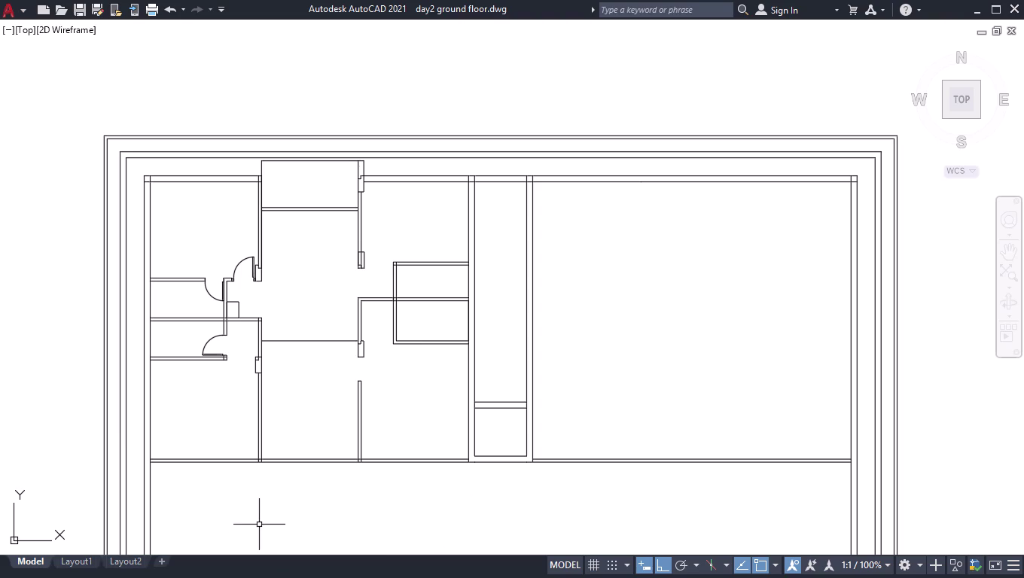
Zoom in on the top-left outer wall corner of the floor plan.
scroll(up, 3)
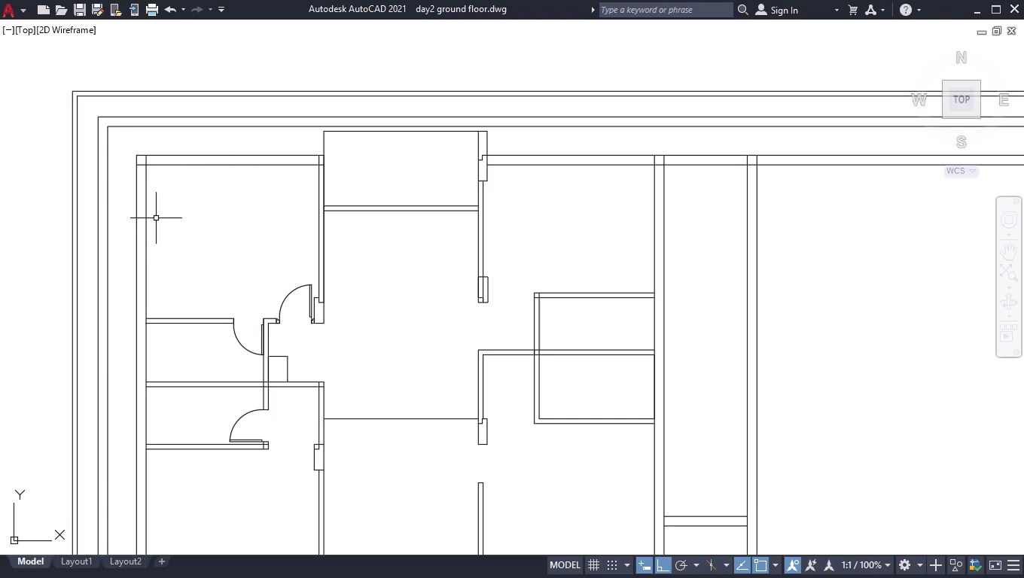
scroll(up, 3)
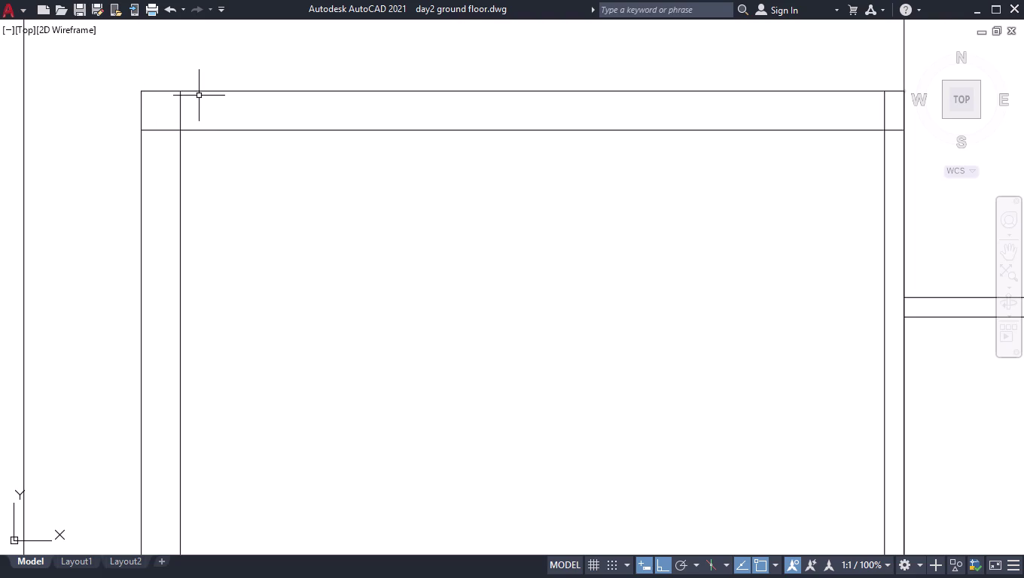
Start a line at the top wall corner with a 7.5" segment along the wall.
key(l)
key(Return)
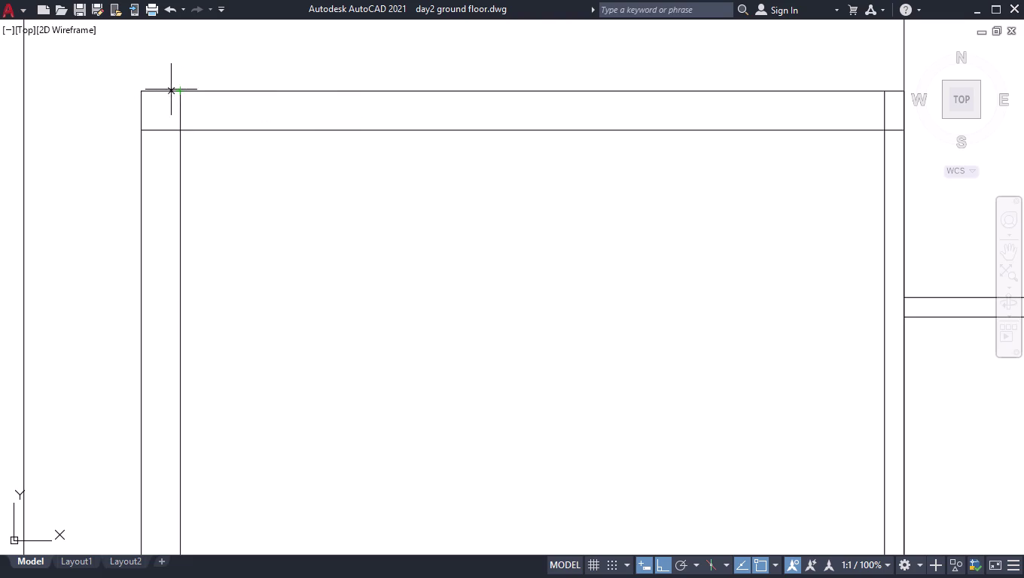
click(182, 93)
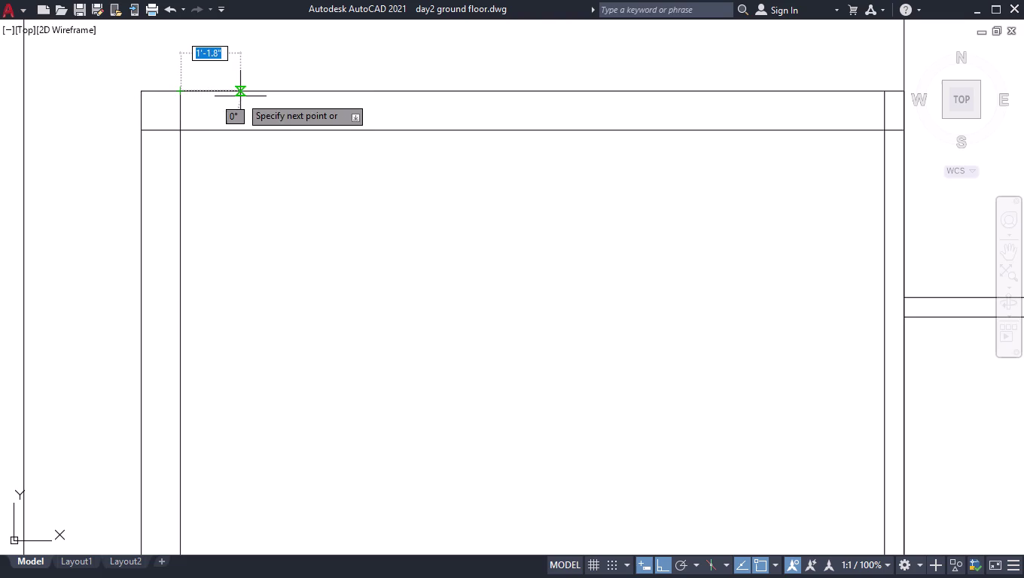
text(7.5)
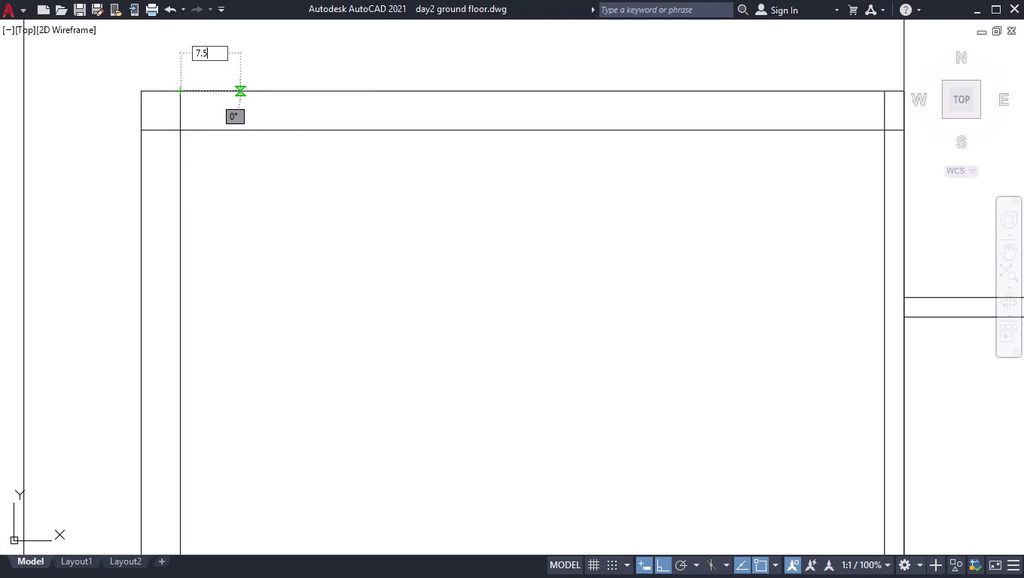
text(")
key(Return)
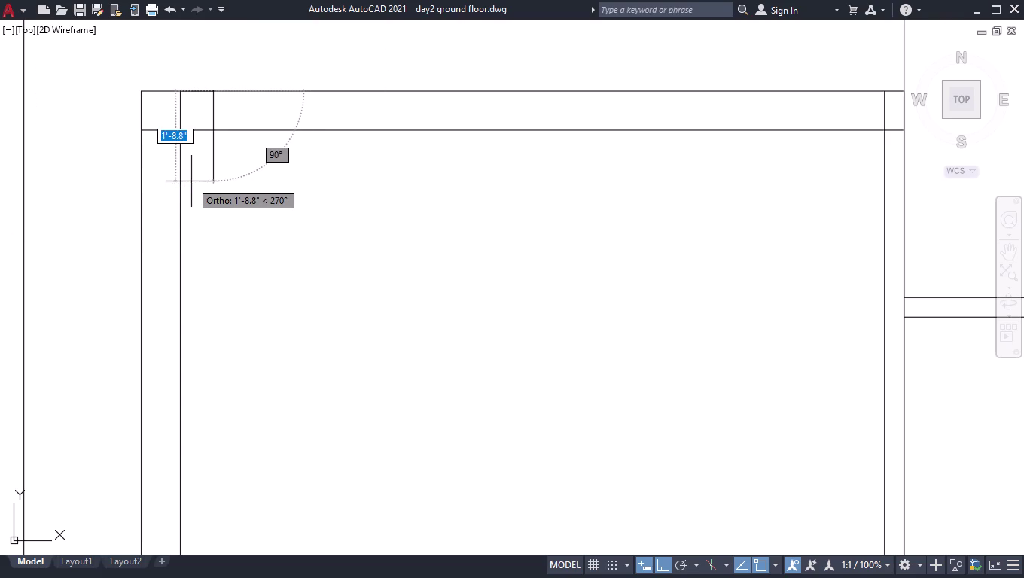
Draw the 2' column sides down, left and up, closing at the top wall.
key(2)
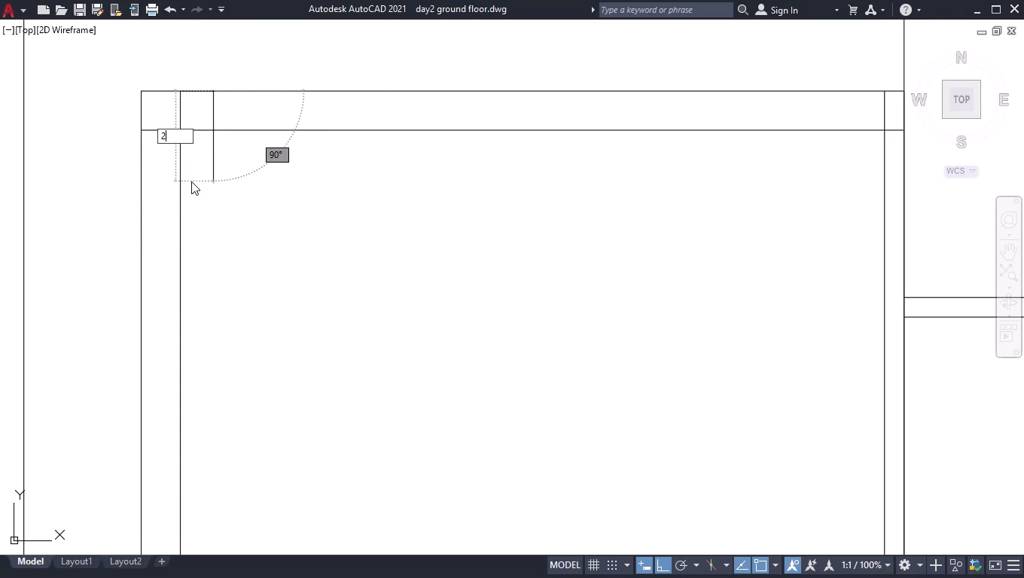
key(apostrophe)
key(Return)
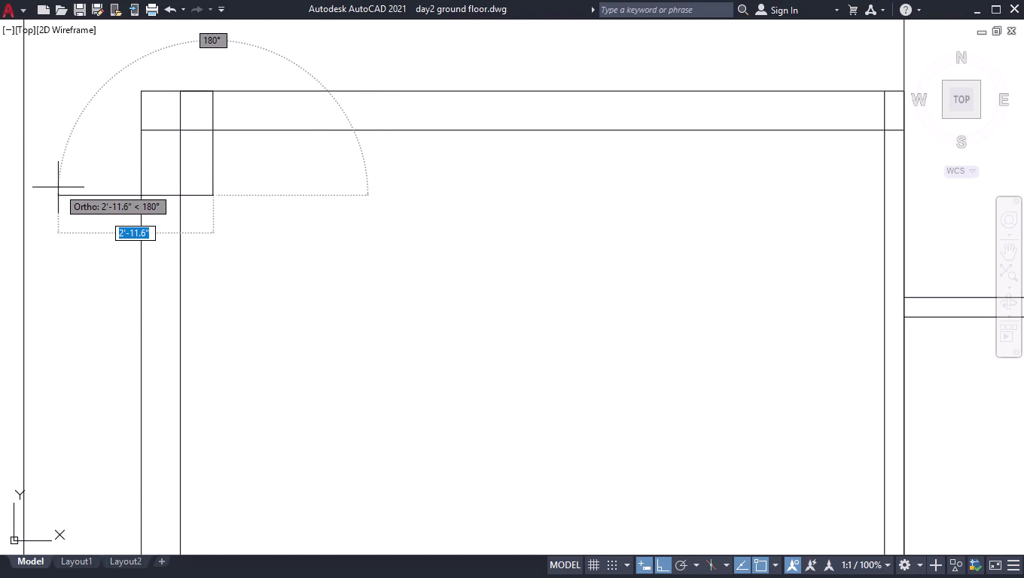
text(2')
key(Return)
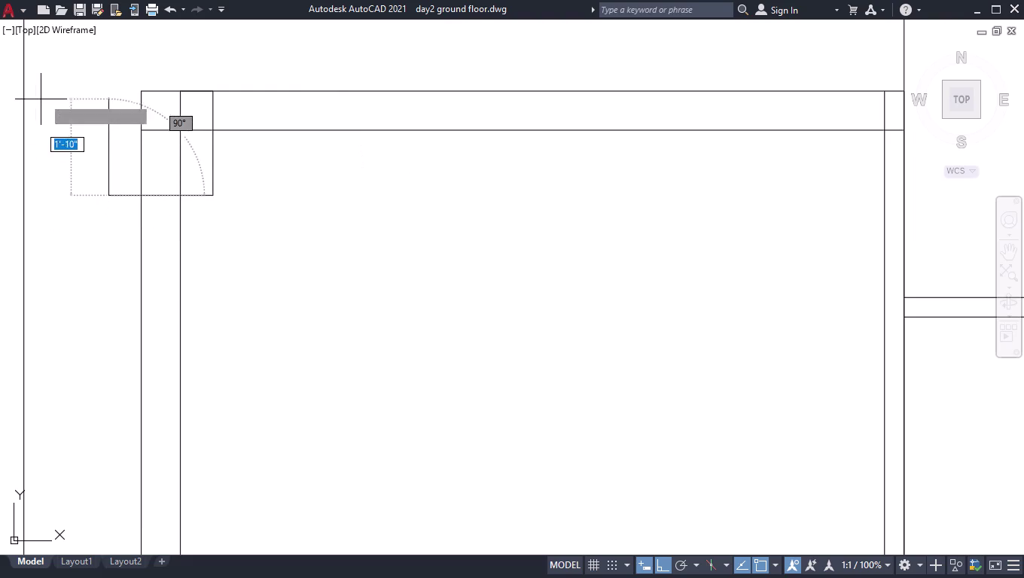
text(2')
key(Return)
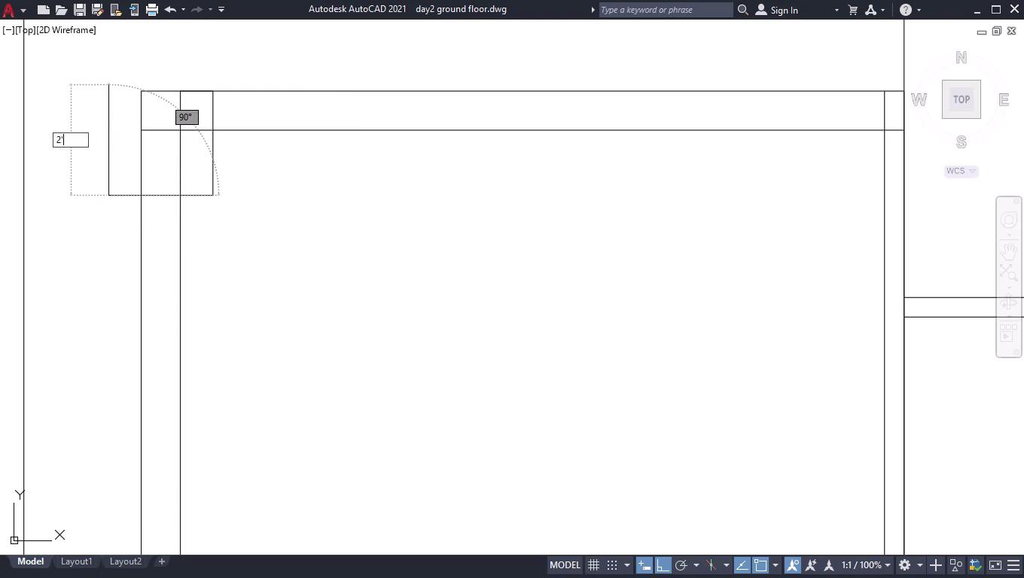
click(177, 92)
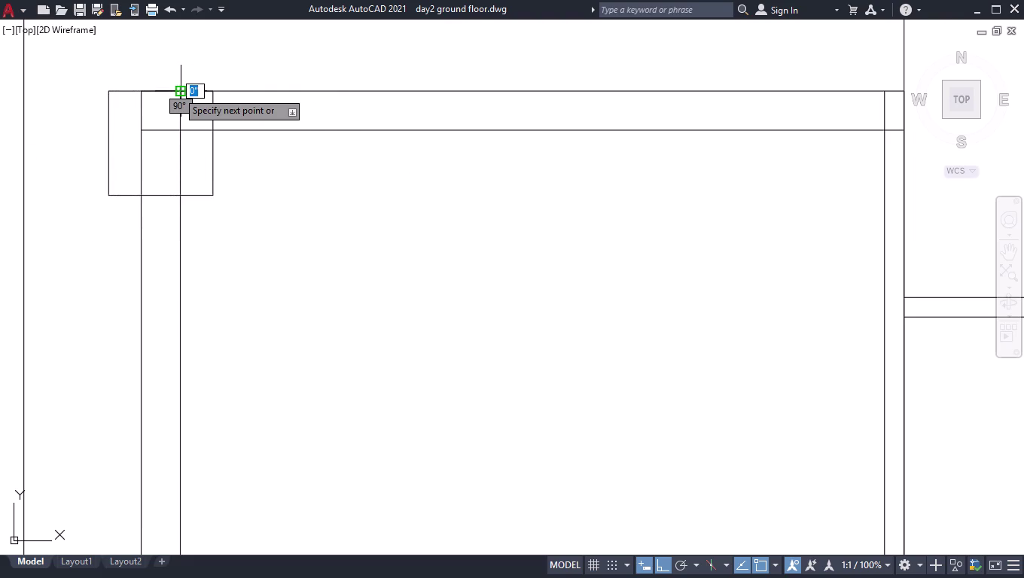
key(space)
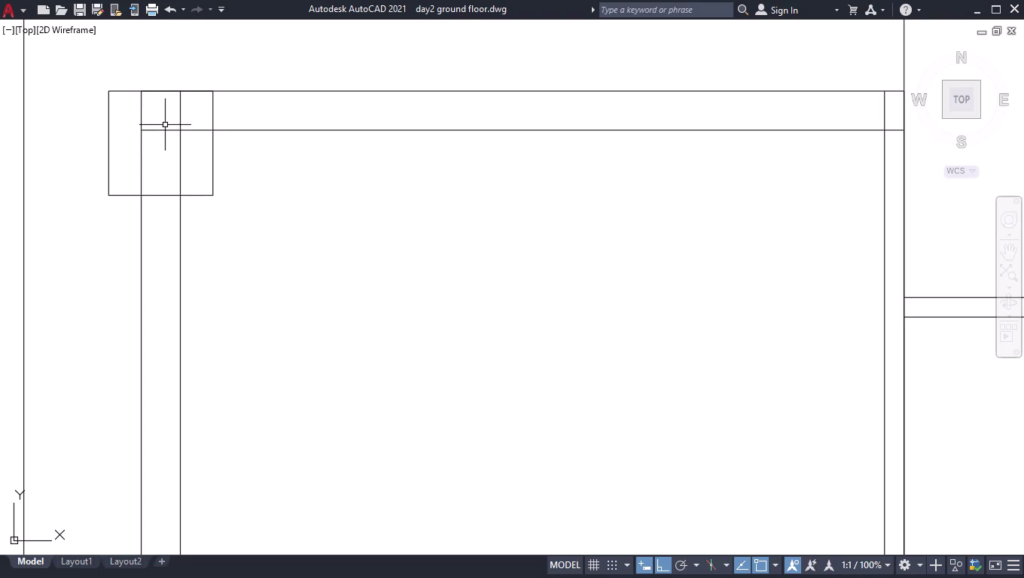
Trim the two wall line segments running inside the column outline.
text(tr)
key(Return)
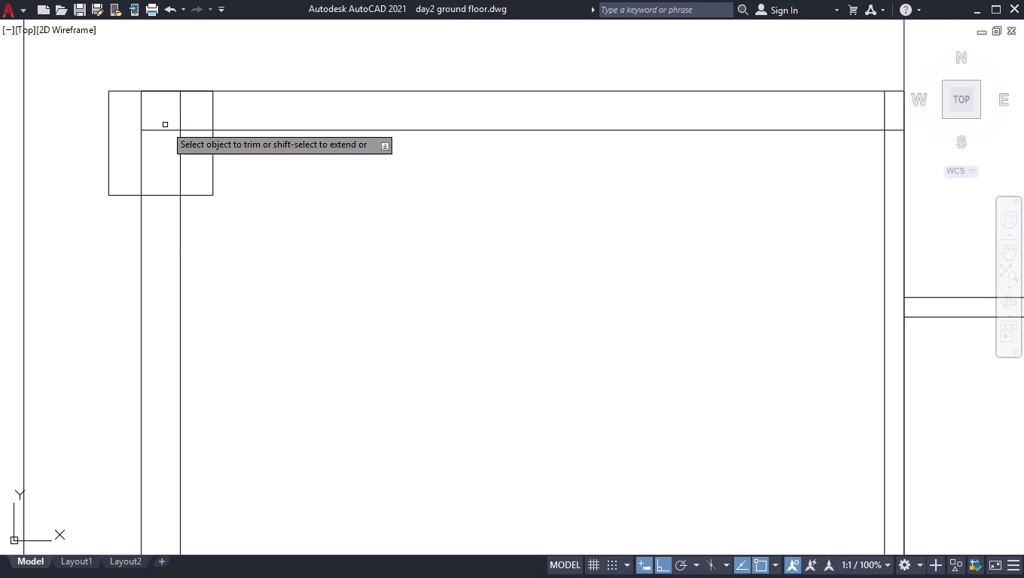
click(162, 107)
click(157, 152)
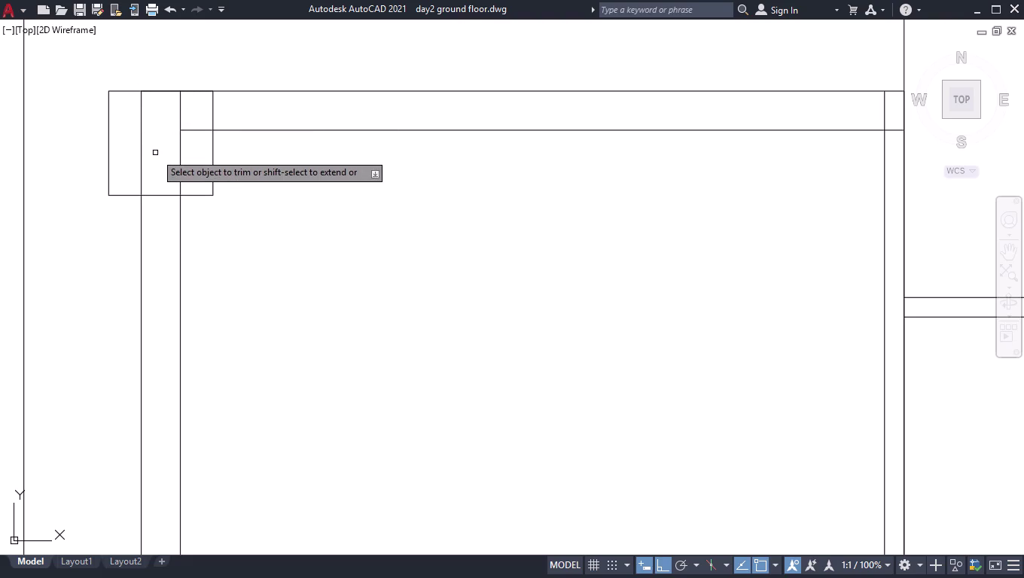
key(Return)
scroll(up, 3)
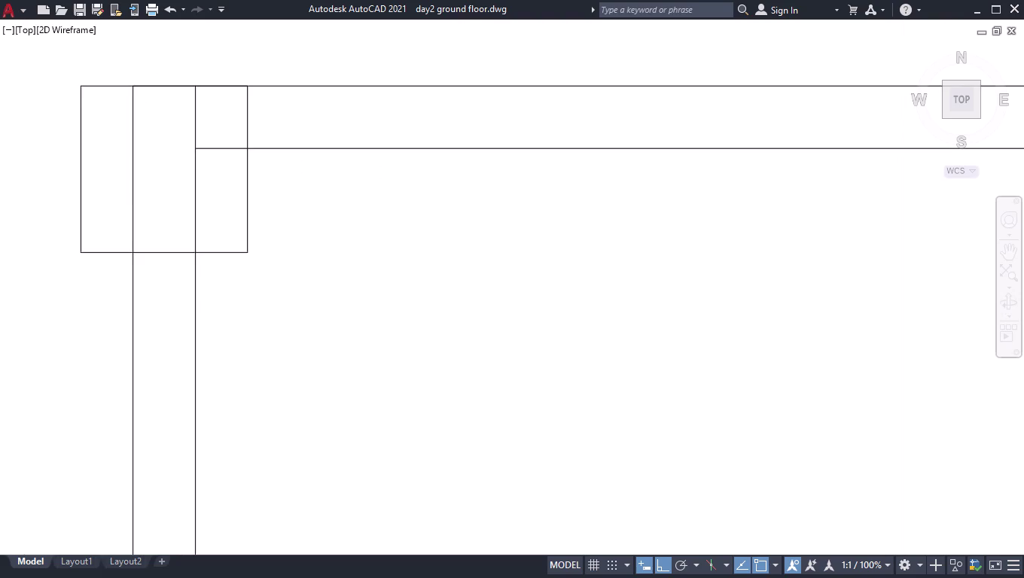
Draw a 4.5" square at the column's top edge along the top wall.
key(l)
key(Return)
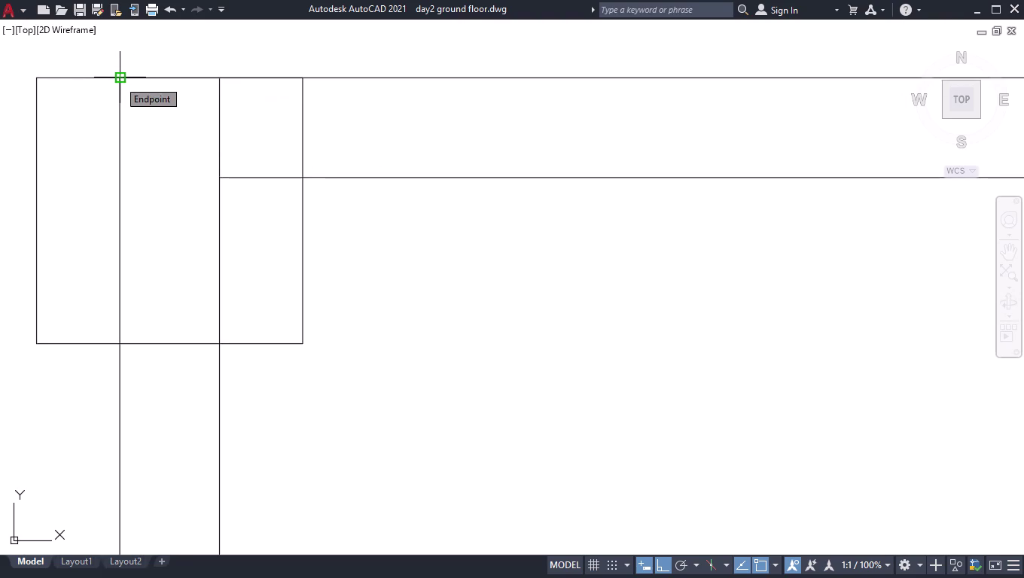
click(119, 80)
text(4.)
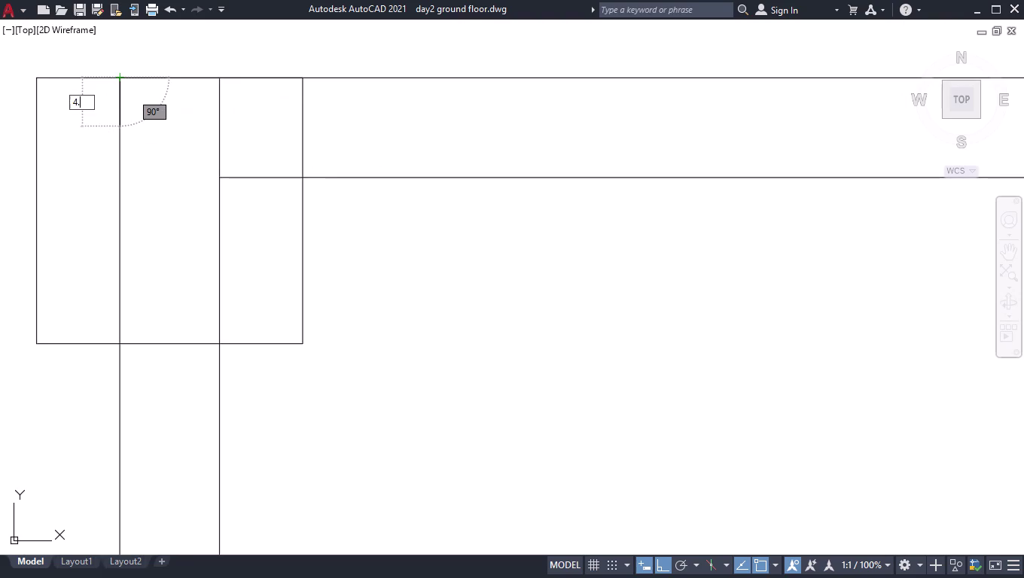
text(5")
key(Return)
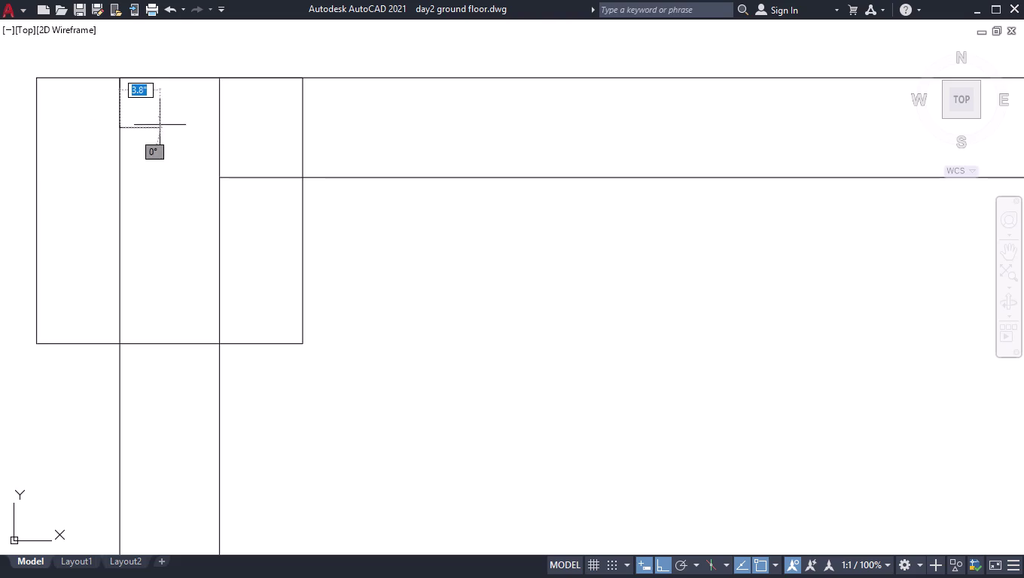
text(4.)
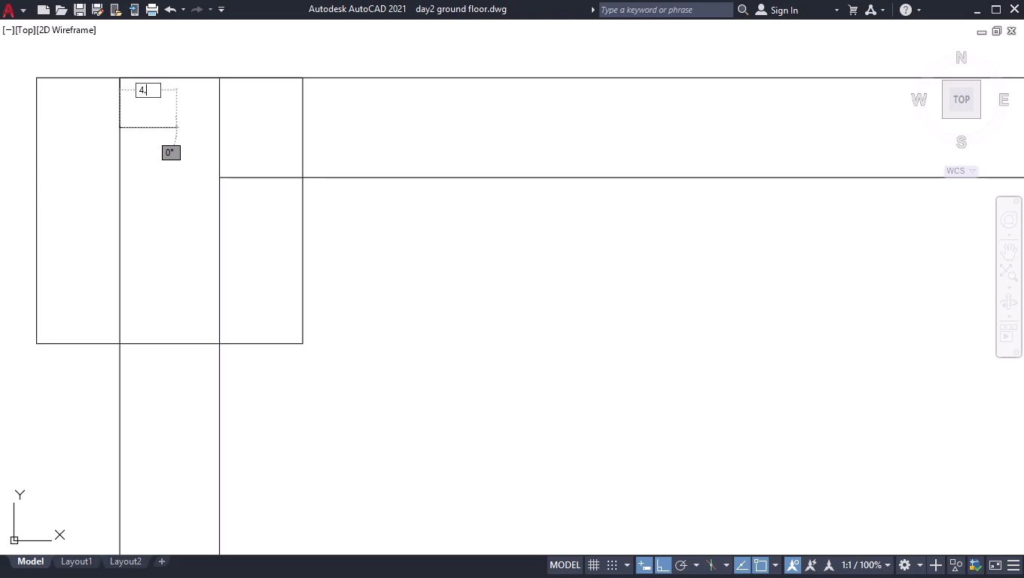
text(5)
key(shift+quotedbl)
key(Return)
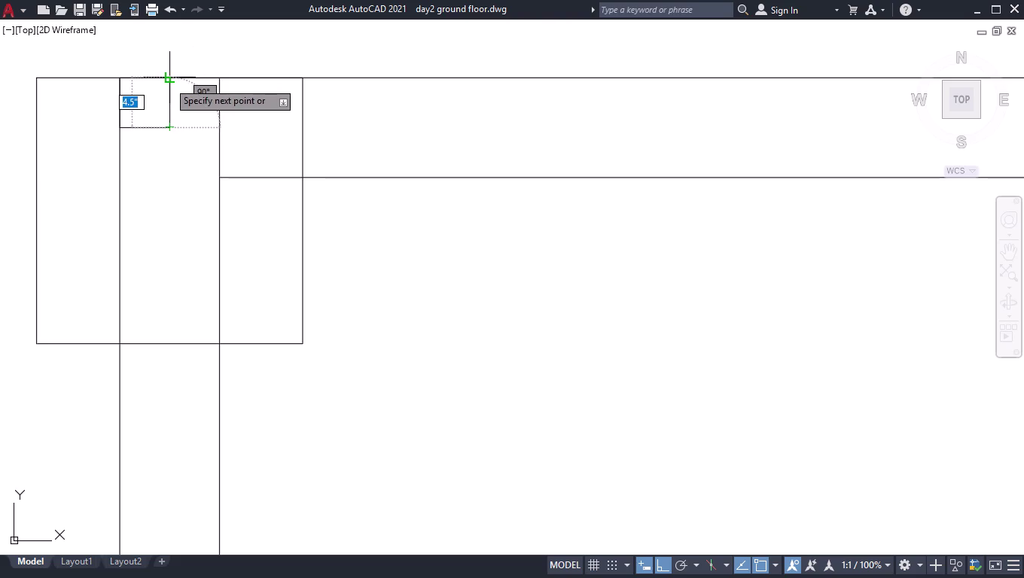
click(168, 81)
key(space)
scroll(down, 3)
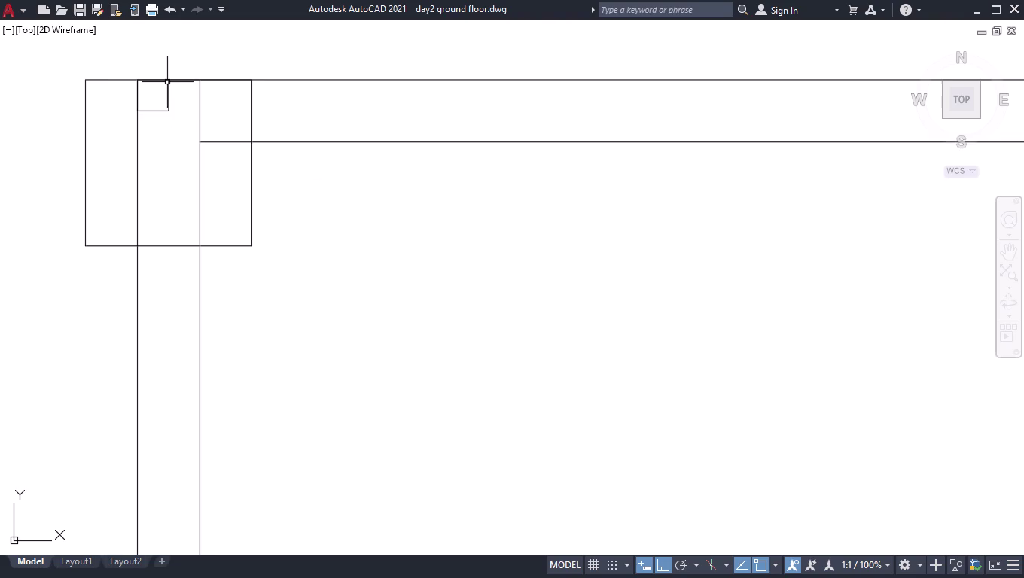
scroll(down, 3)
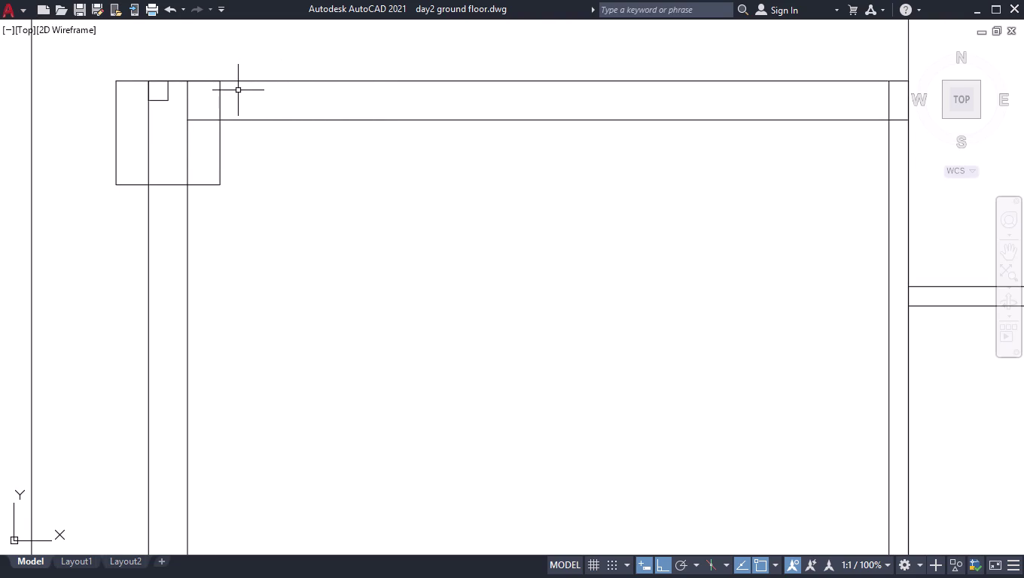
Draw a vertical divider across the beam at the column's right edge.
key(l)
key(Return)
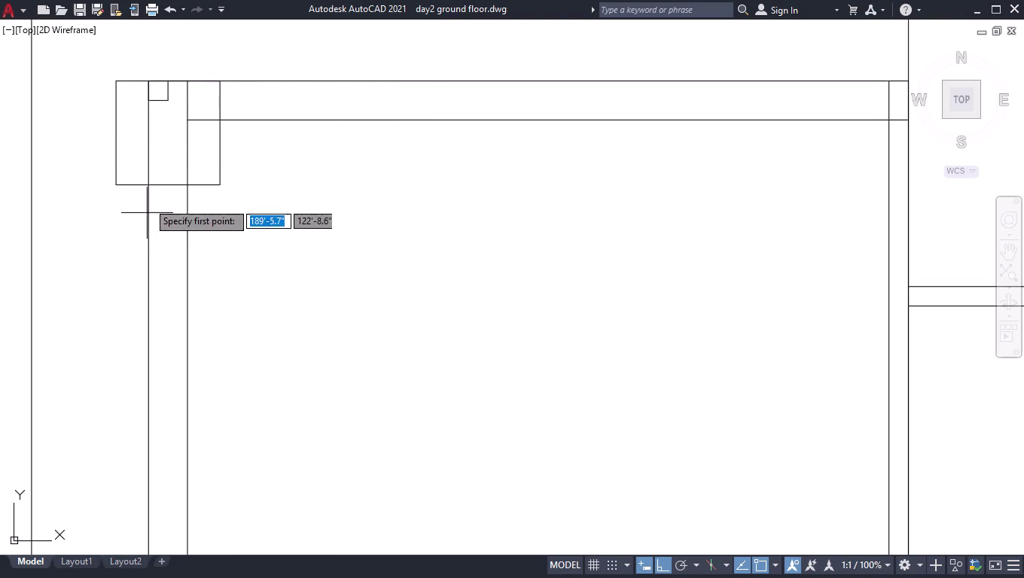
click(220, 81)
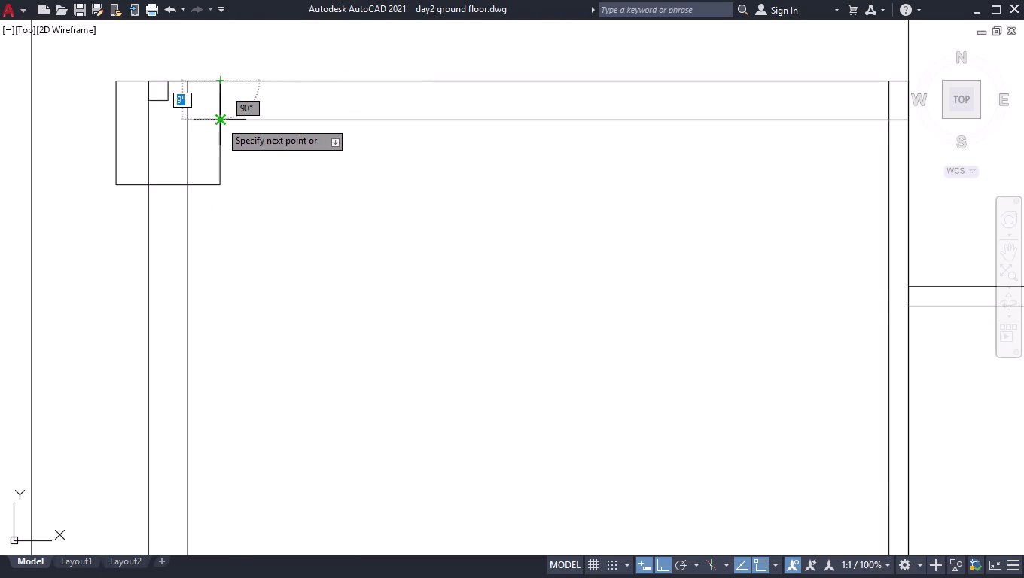
click(220, 122)
key(space)
Move the divider line 2' to the right using its midpoint grip.
click(220, 110)
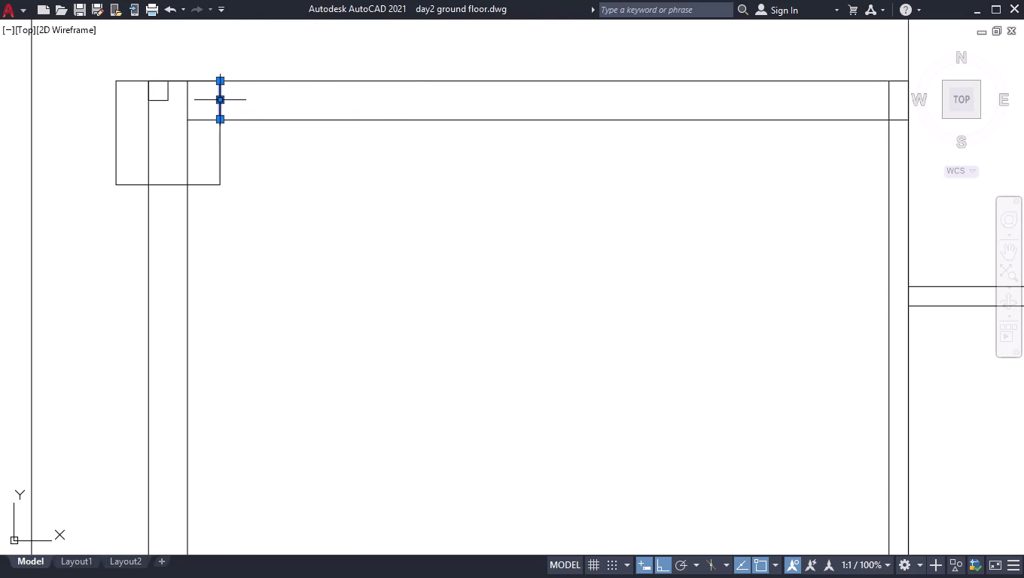
click(218, 100)
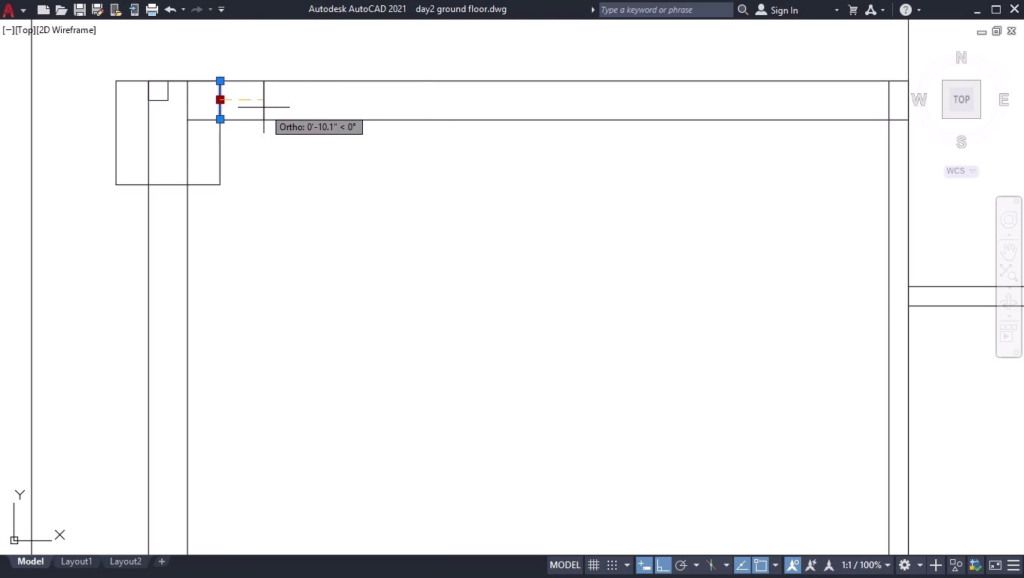
key(1)
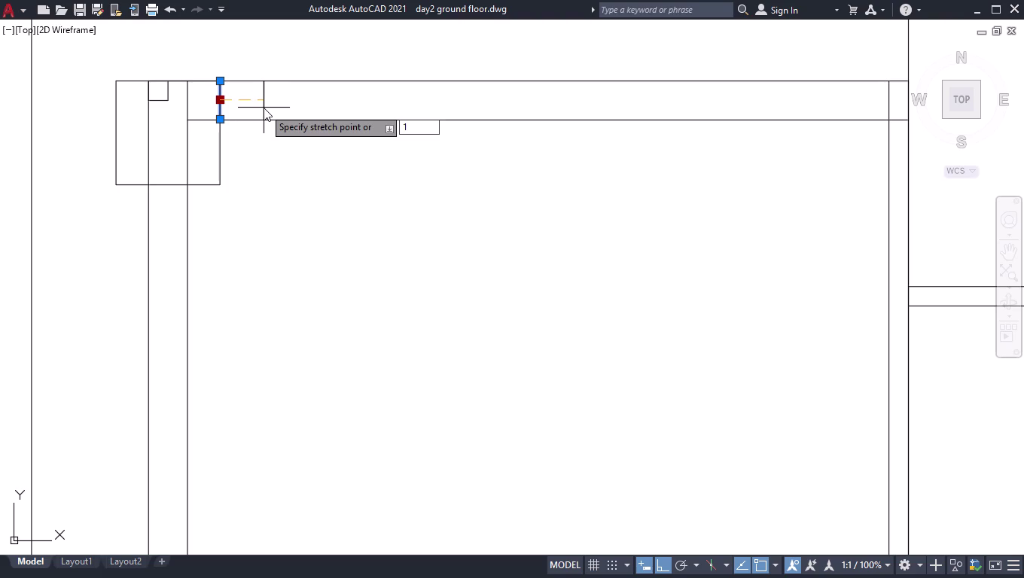
key(BackSpace)
key(2)
key(apostrophe)
key(Return)
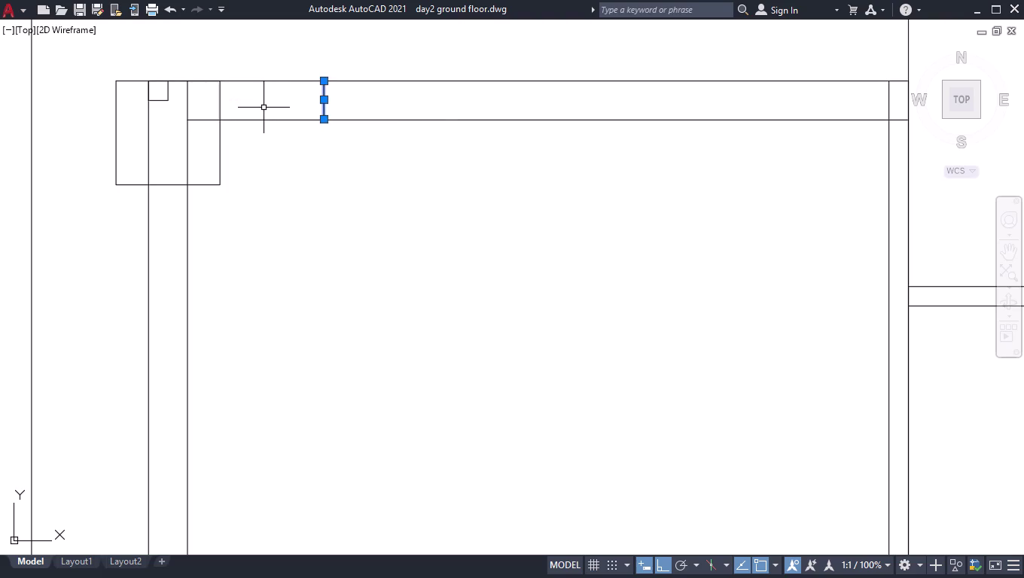
Offset the divider line 4' to the right.
text(off)
key(Return)
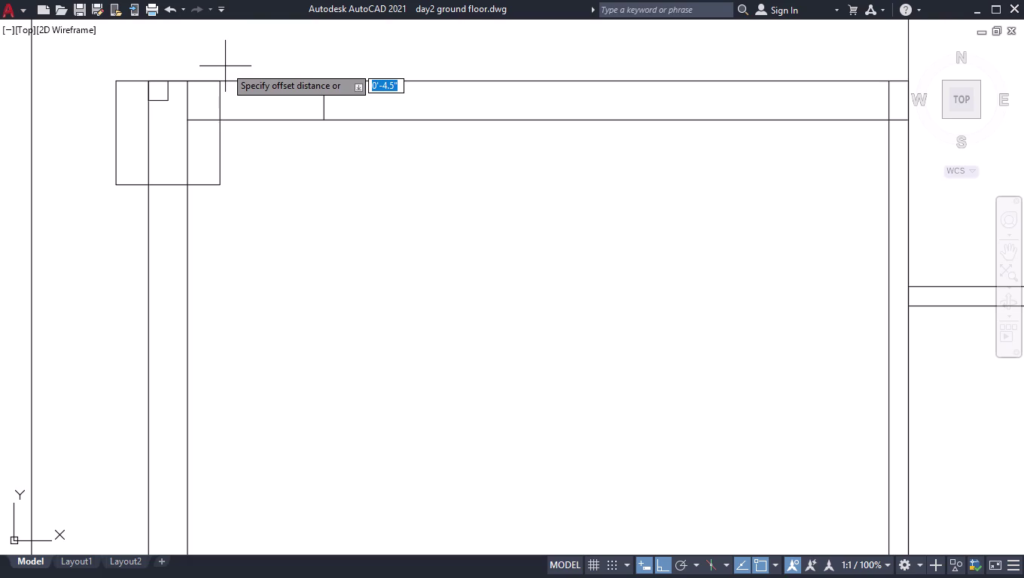
text(4')
key(Return)
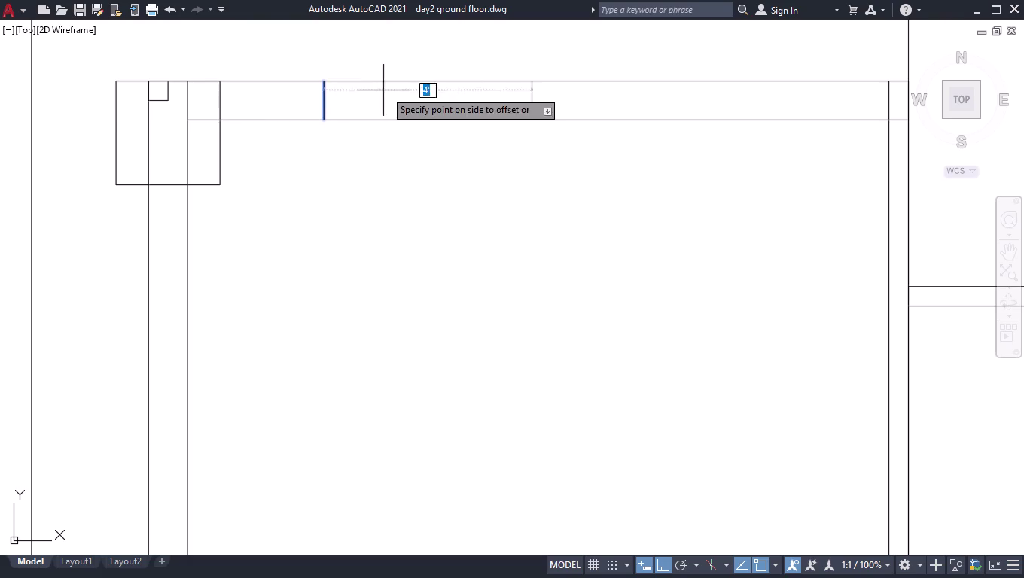
click(435, 101)
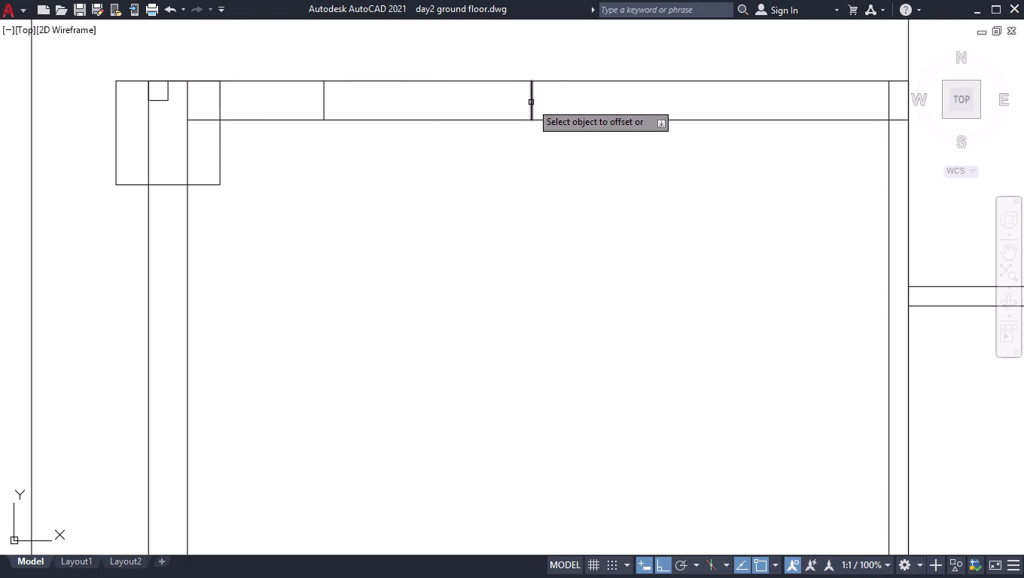
Offset the new divider again using a 6'7.5" distance.
click(531, 103)
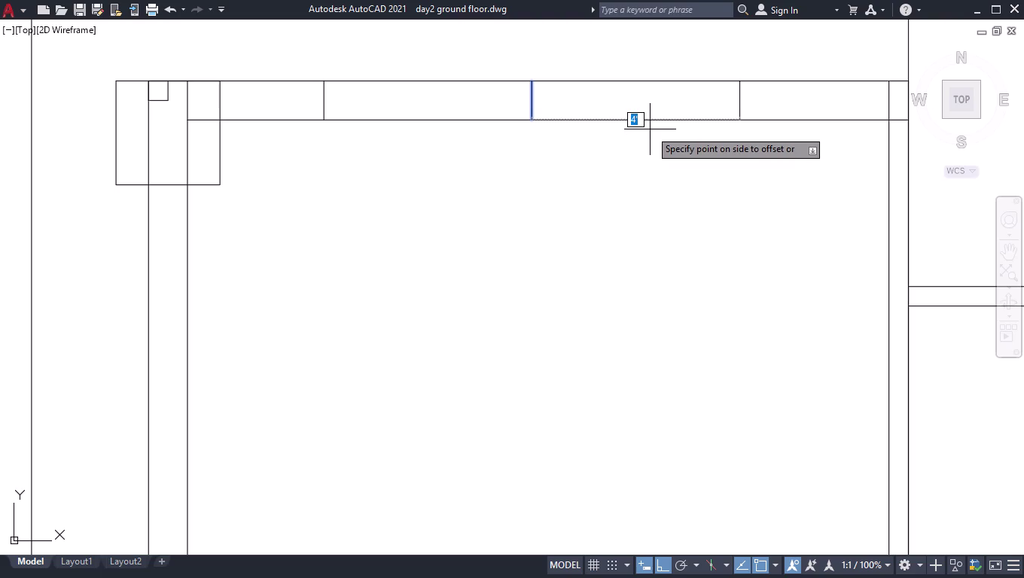
text(6.)
key(BackSpace)
text('7)
text(.5")
key(Return)
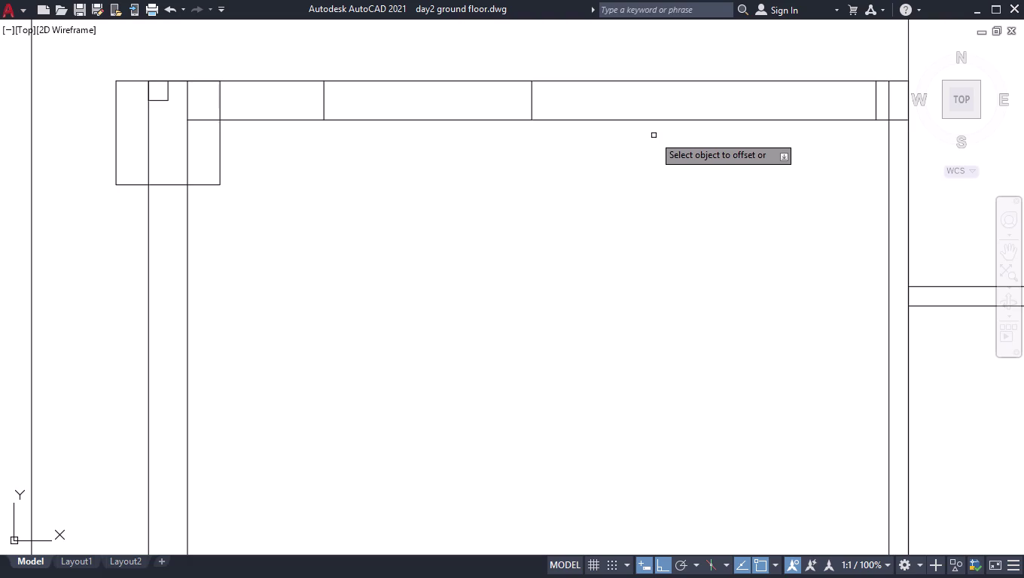
key(space)
scroll(down, 3)
Delete a stray object and zoom to the next top outer wall junction.
scroll(down, 3)
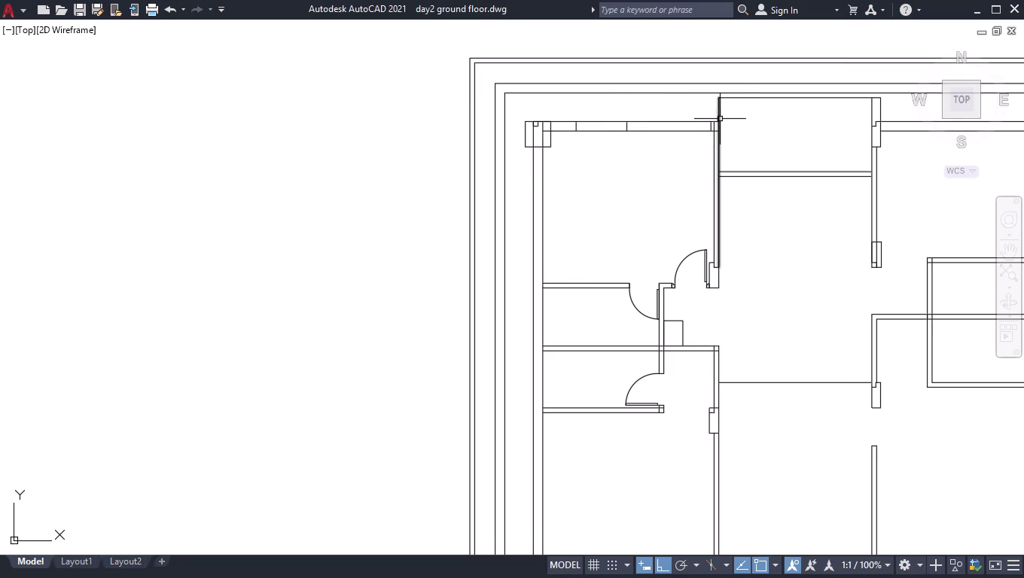
scroll(up, 3)
click(687, 151)
key(Delete)
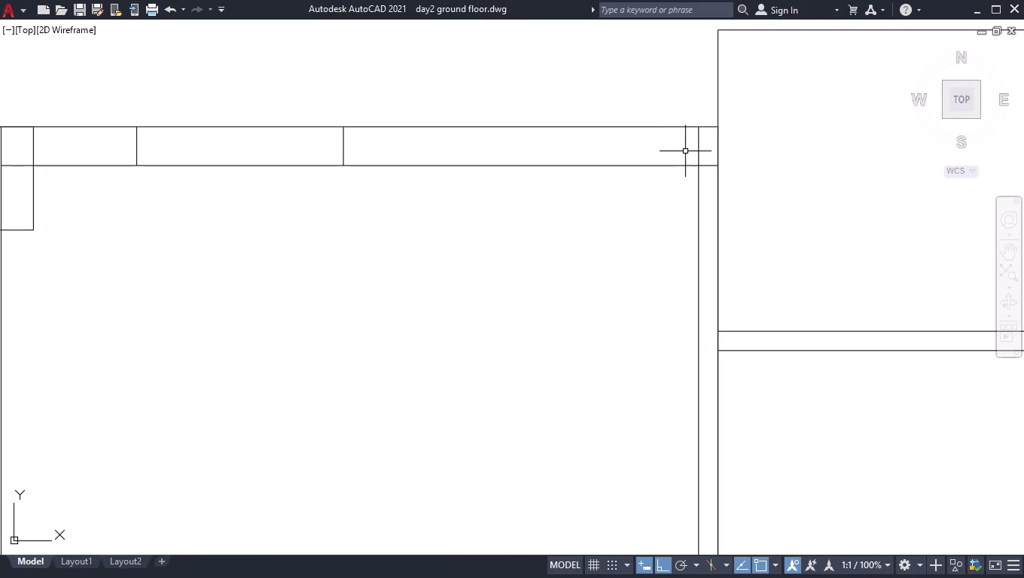
scroll(down, 3)
scroll(down, 3)
scroll(down, 3)
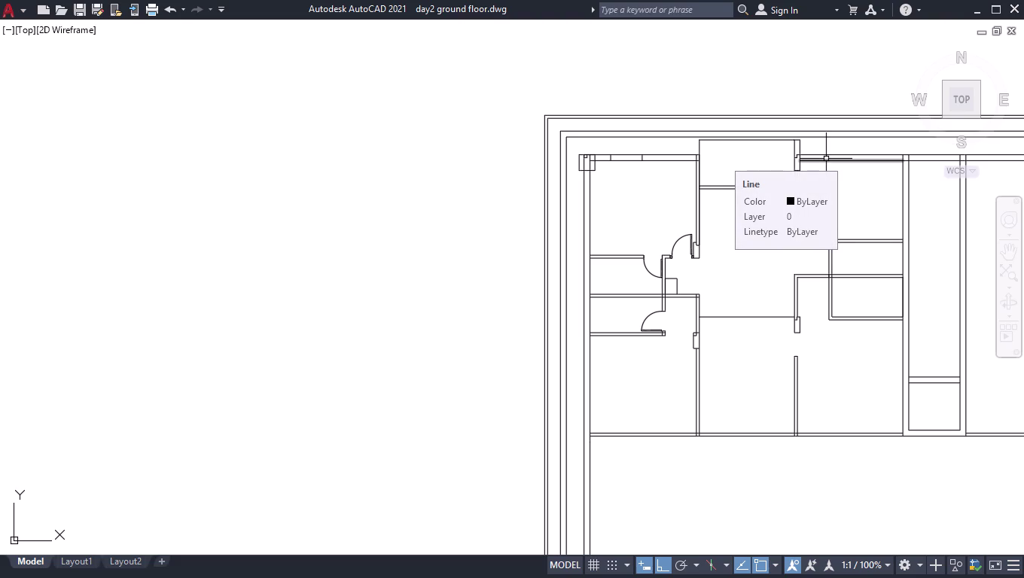
scroll(up, 3)
scroll(up, 3)
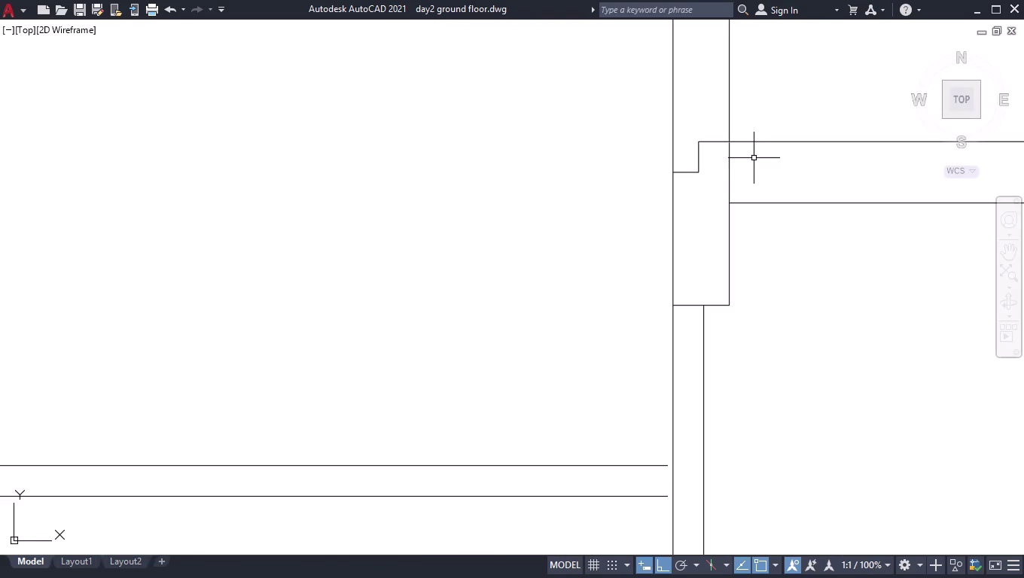
Start a line at the wall corner with a 1'3" first segment.
key(l)
key(Return)
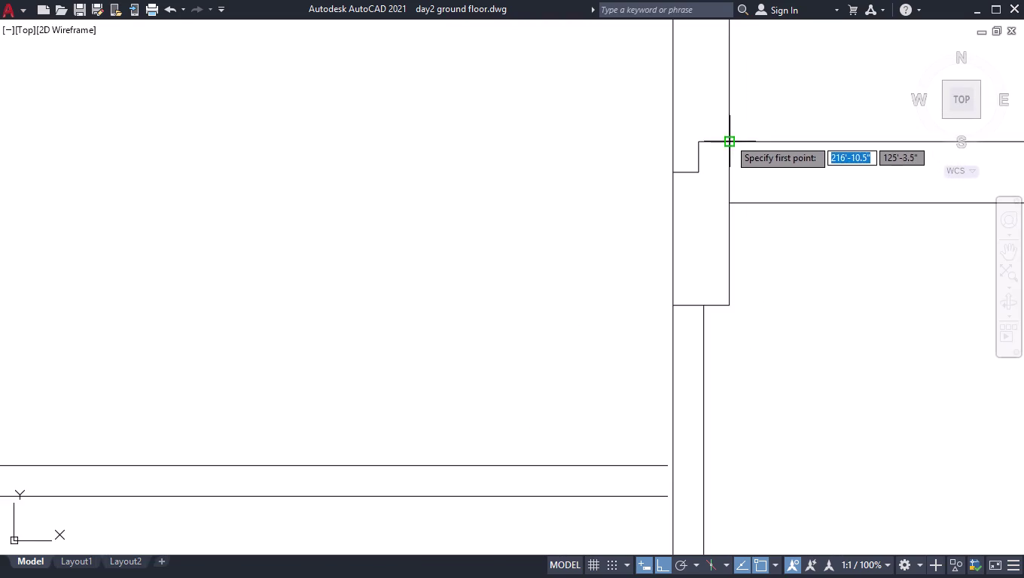
click(727, 141)
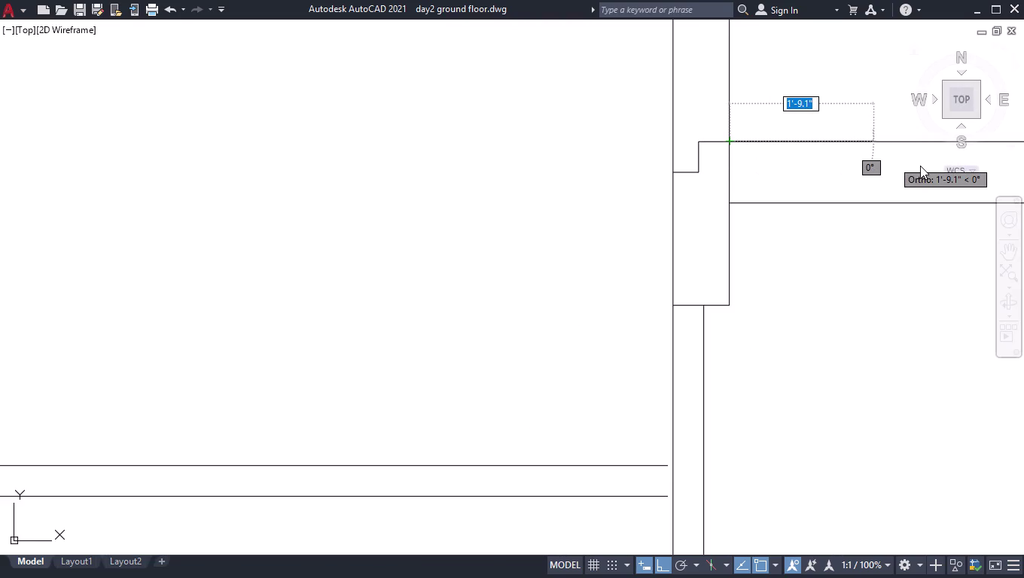
key(1)
text('3)
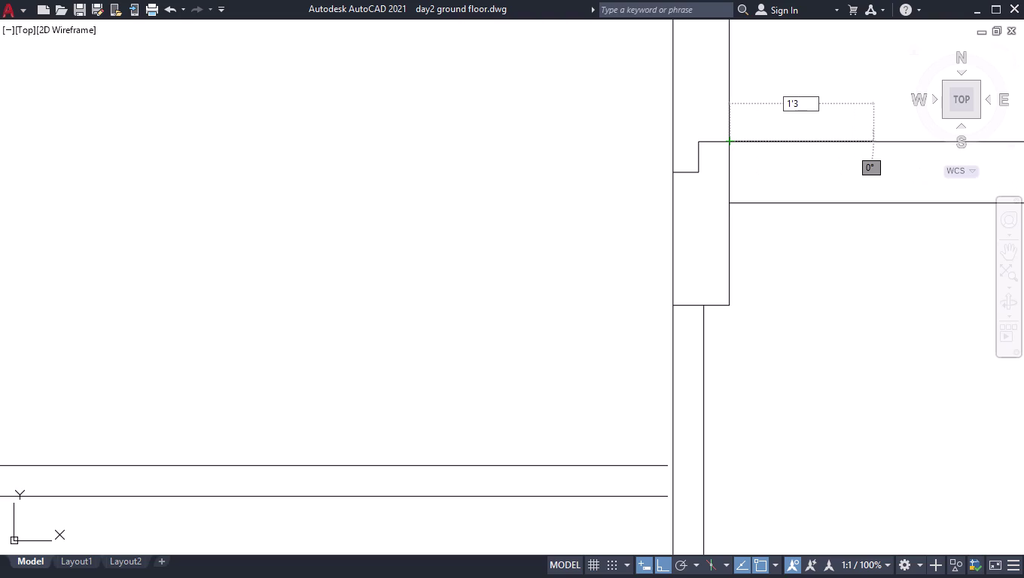
text(")
key(Return)
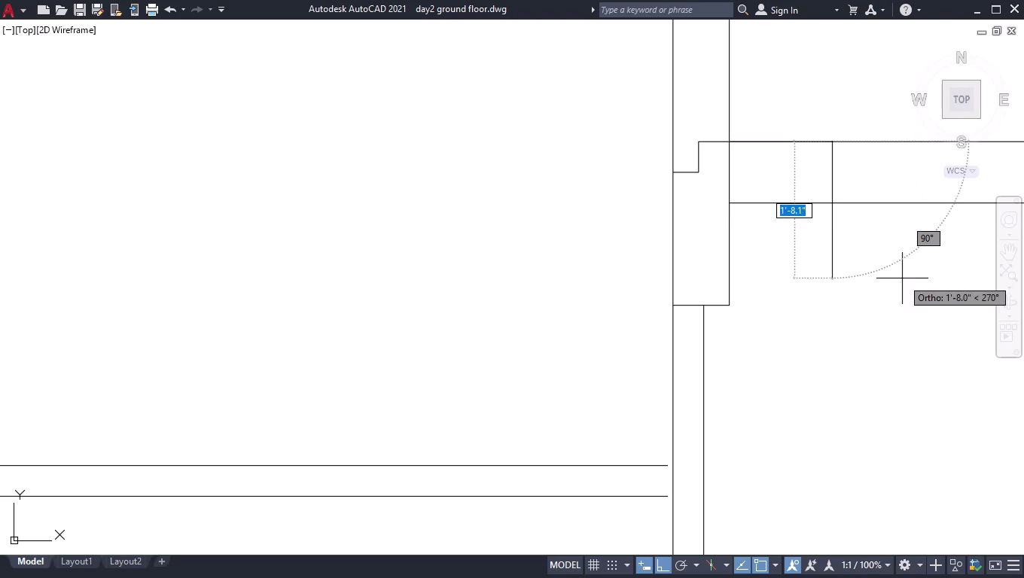
Draw the 2' column sides down, left and up, closing back at the wall.
text(2')
key(Return)
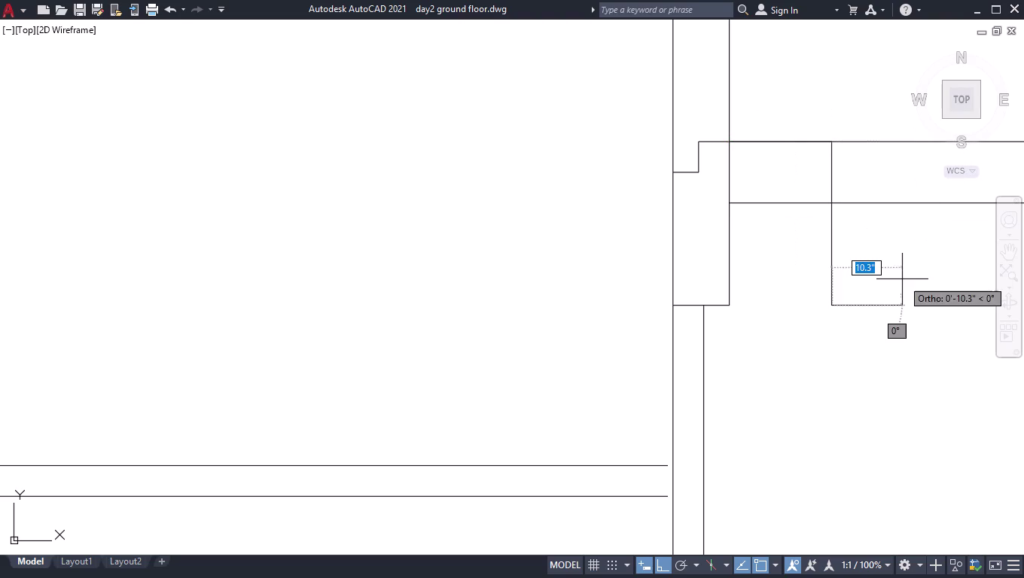
text(2)
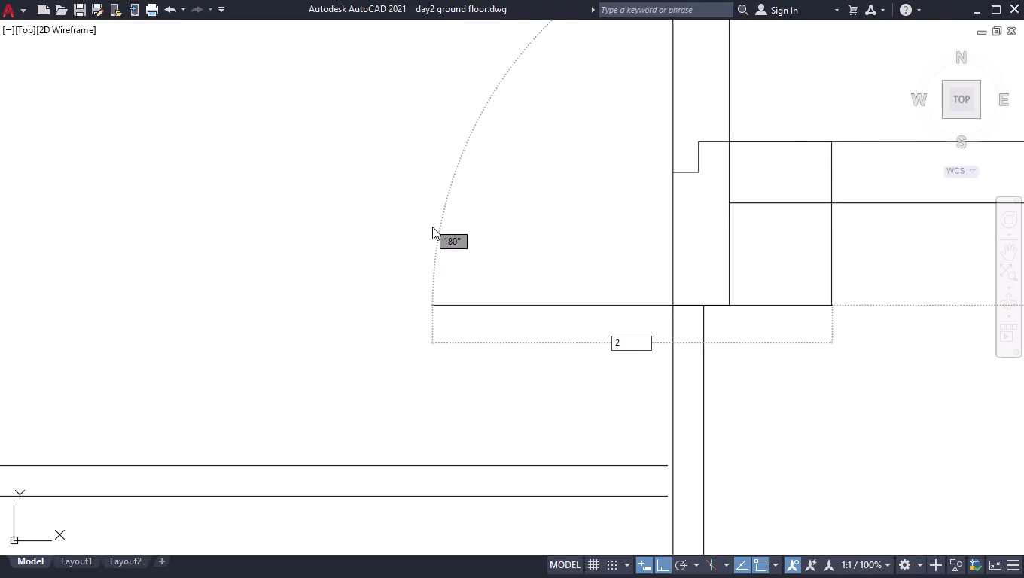
text(')
key(Return)
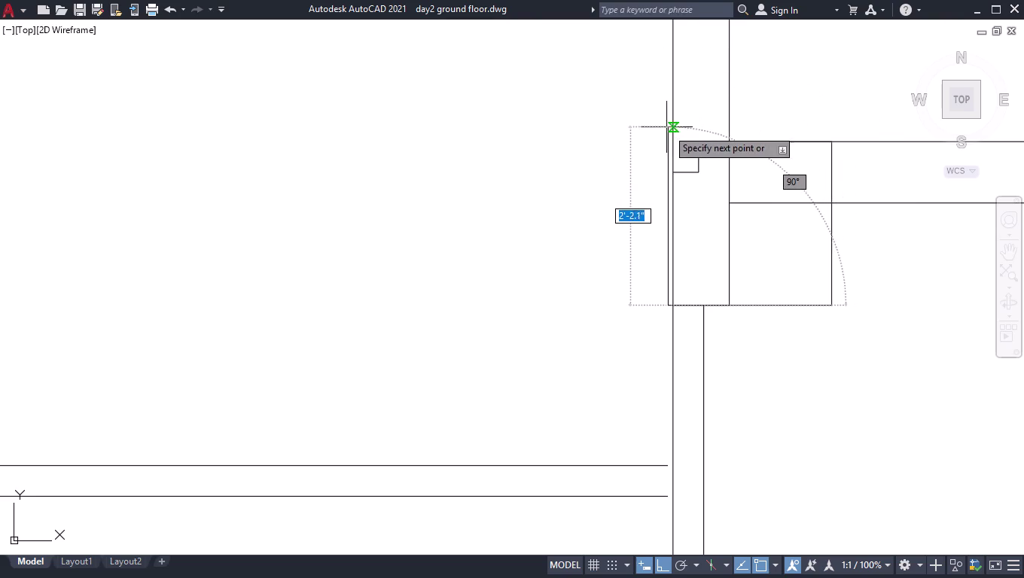
text(2)
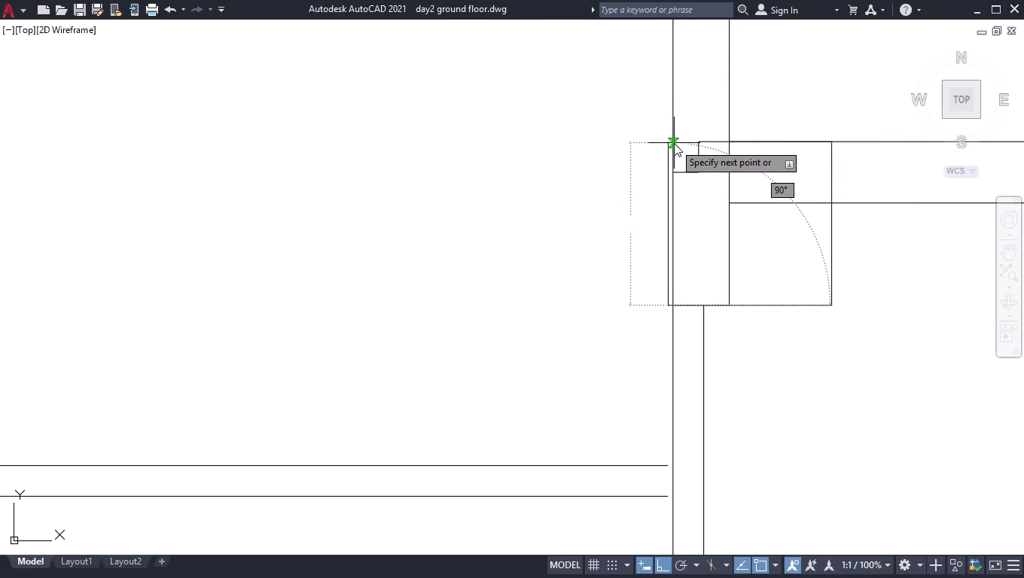
text(')
key(Return)
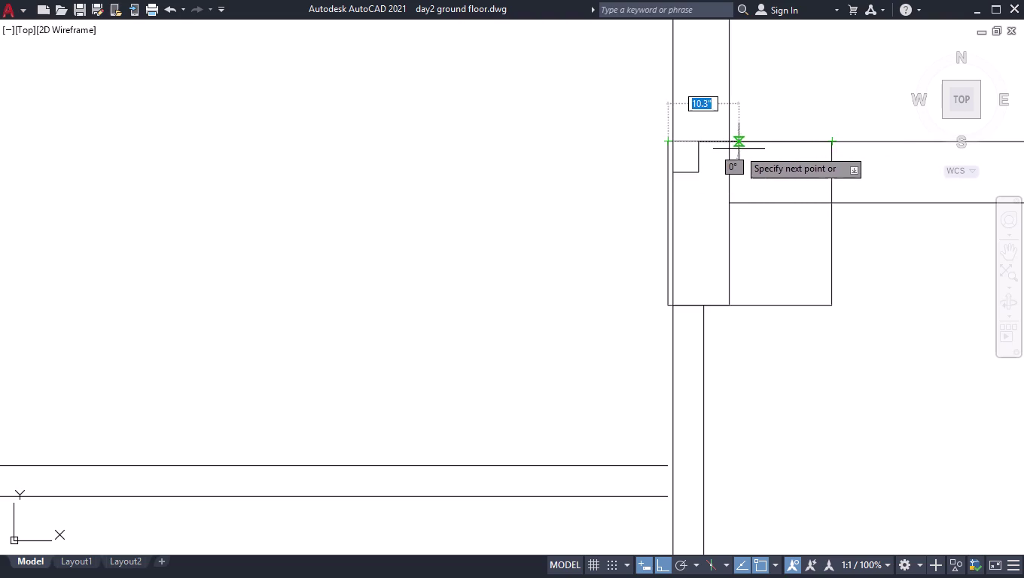
click(732, 141)
key(space)
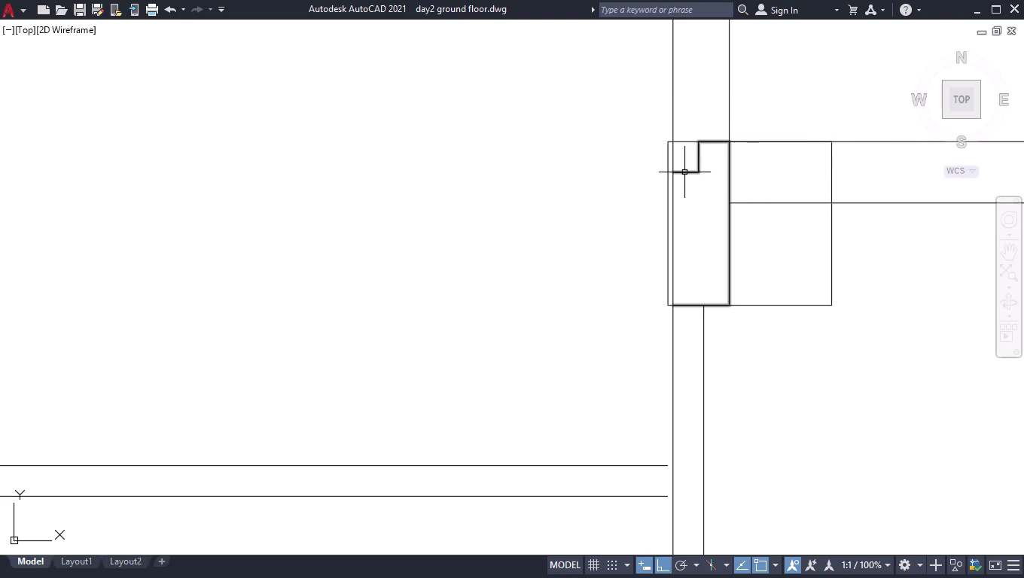
click(668, 195)
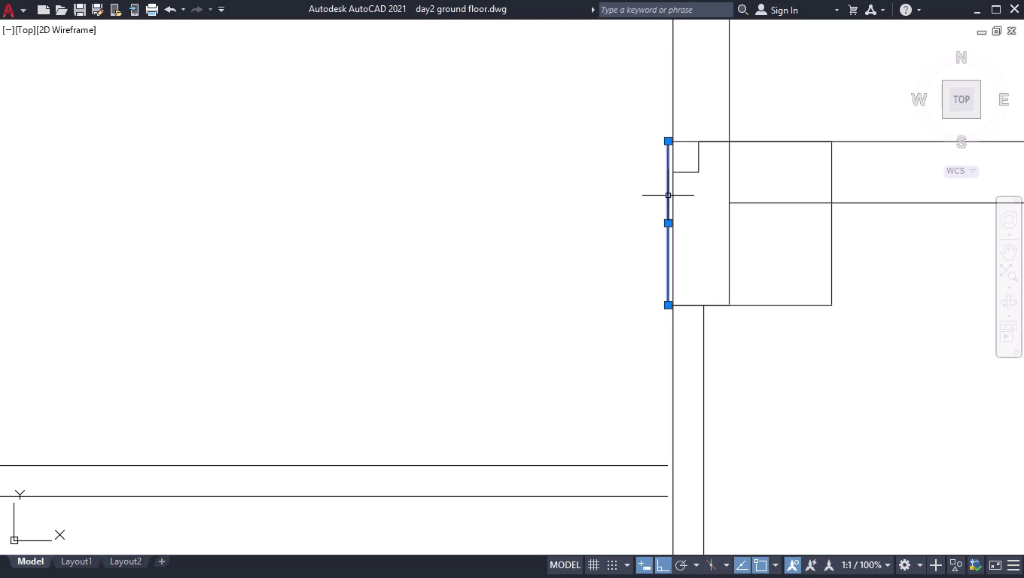
Select objects around the second column and adjust the view.
scroll(up, 3)
drag(650, 261, 658, 262)
click(671, 256)
key(space)
scroll(down, 3)
scroll(down, 3)
scroll(up, 3)
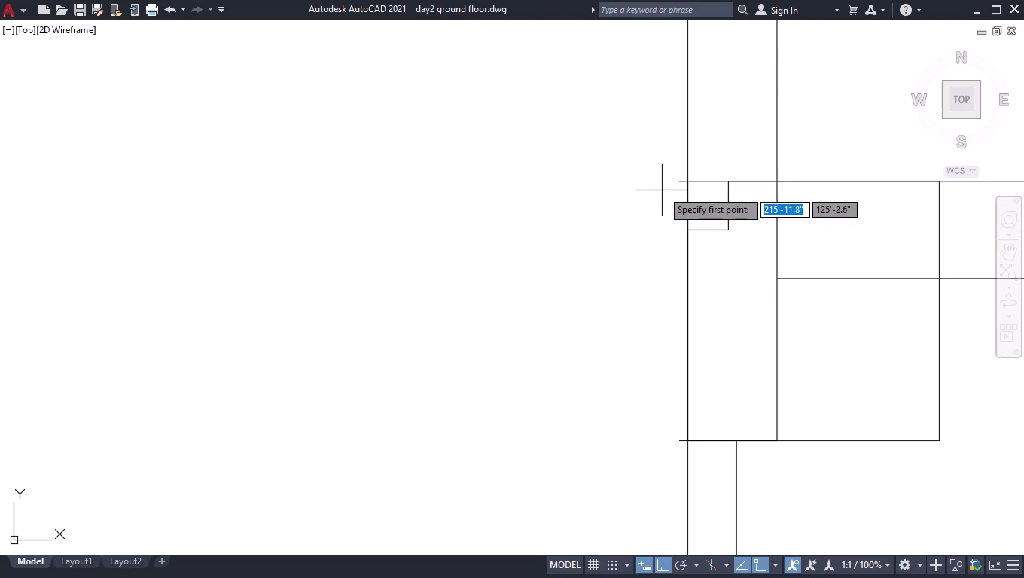
key(space)
key(space)
scroll(up, 3)
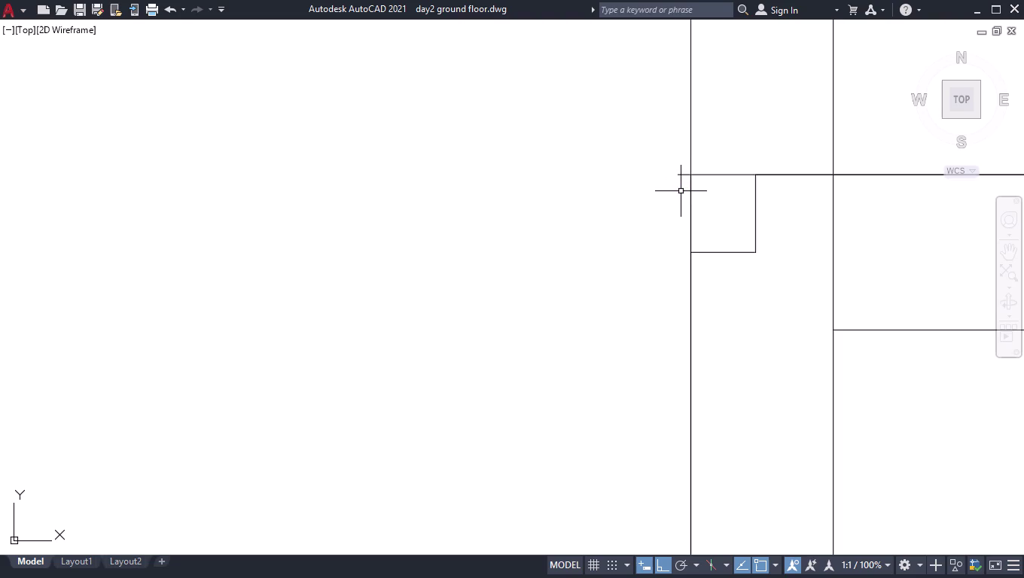
Trim the lines inside the column square using a fence selection.
text(tr)
key(Return)
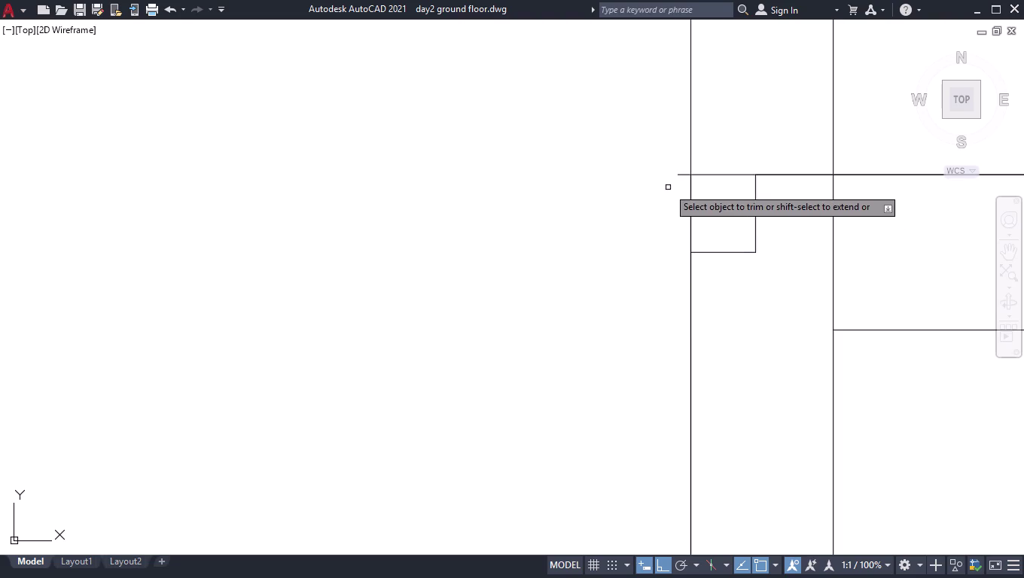
scroll(up, 3)
click(725, 85)
scroll(down, 3)
scroll(down, 3)
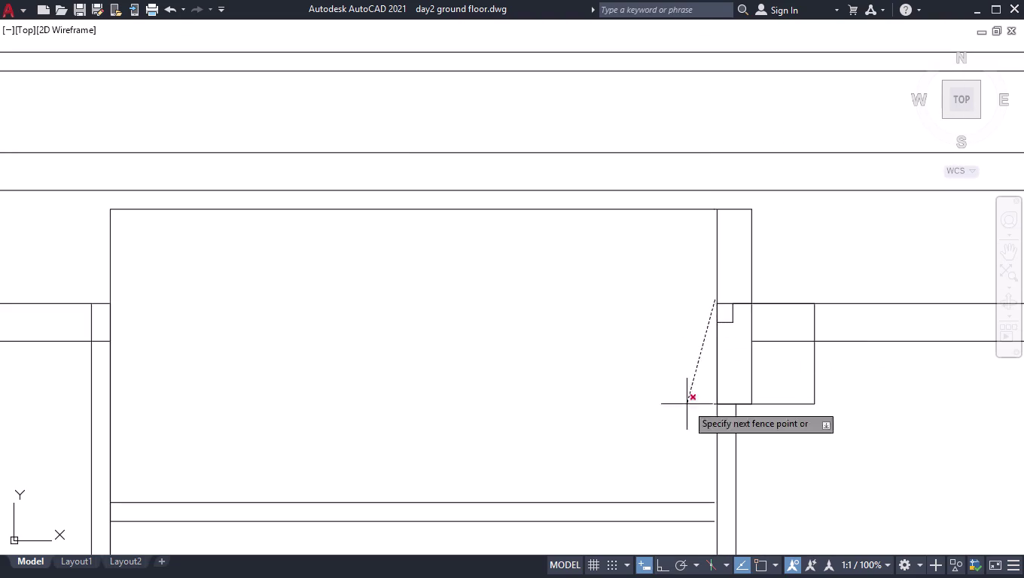
scroll(up, 3)
scroll(down, 3)
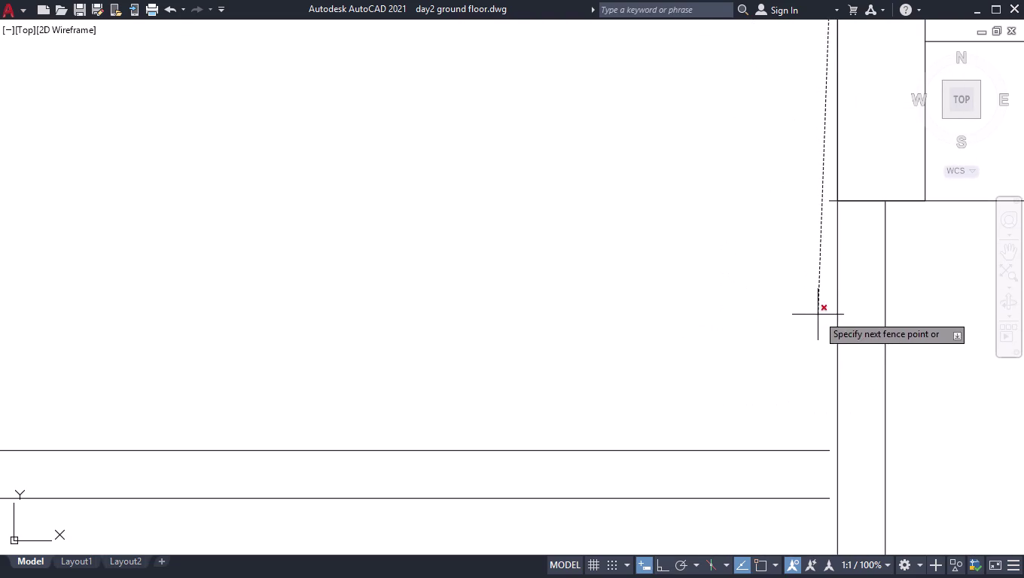
scroll(up, 3)
click(747, 242)
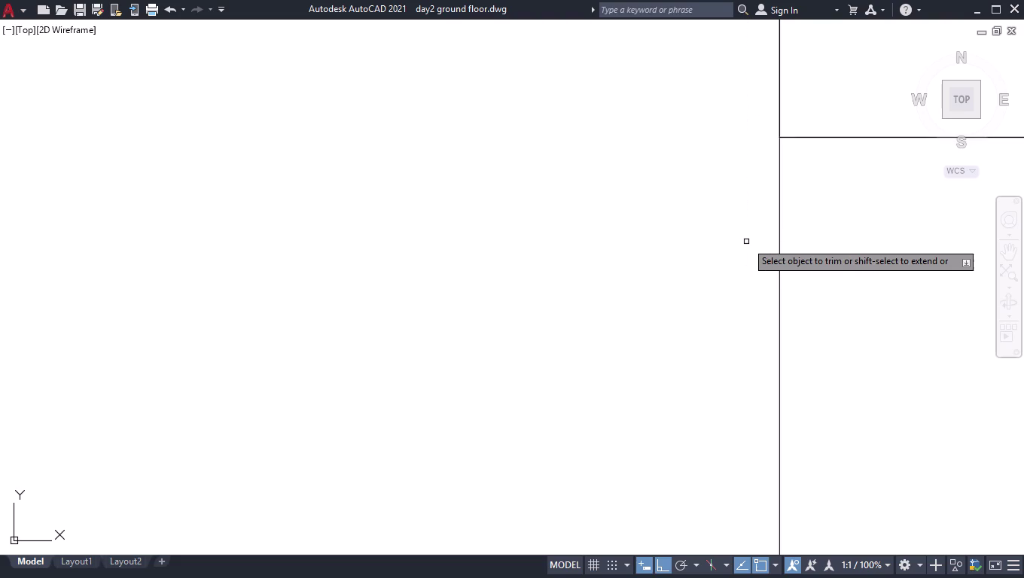
key(space)
scroll(down, 3)
scroll(down, 3)
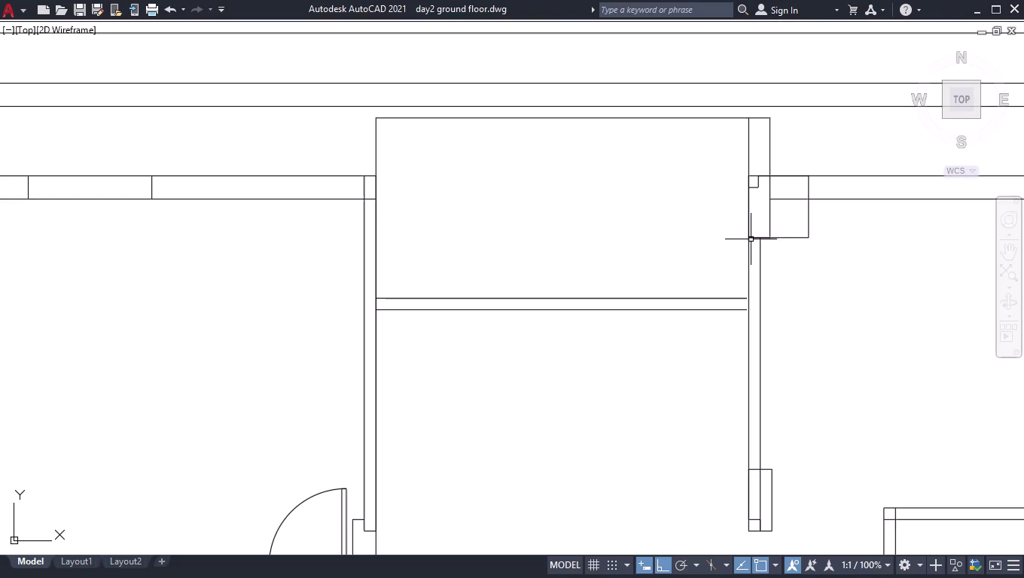
scroll(down, 3)
scroll(up, 3)
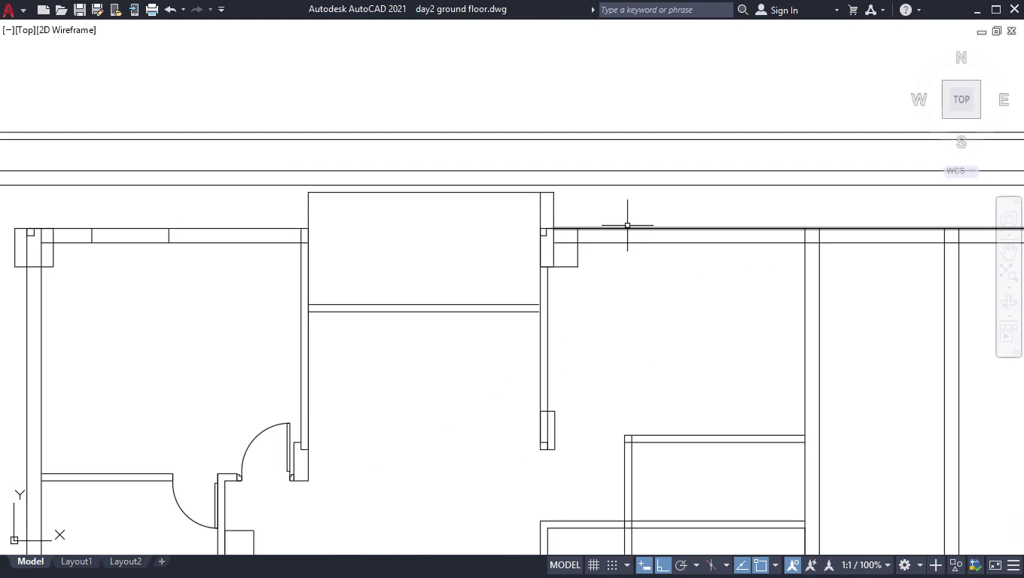
Draw a vertical line across the top beam at the column edge.
key(l)
key(Return)
scroll(up, 3)
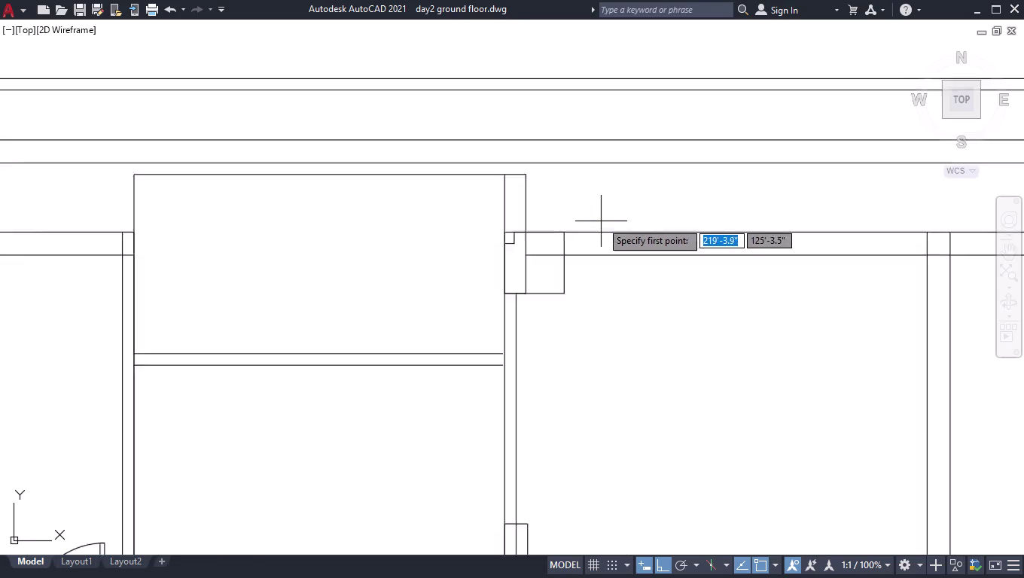
scroll(up, 3)
click(509, 248)
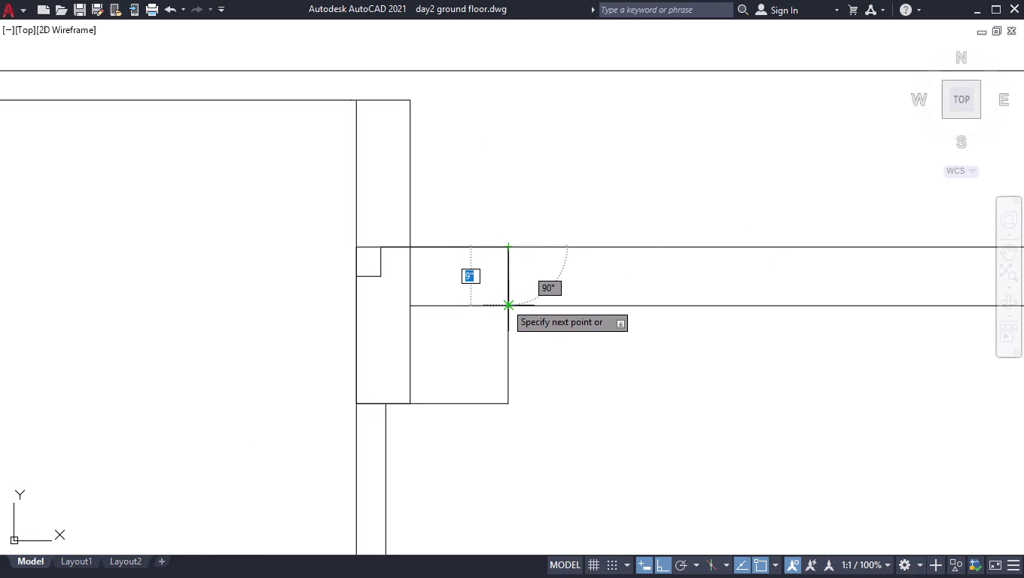
click(505, 305)
key(space)
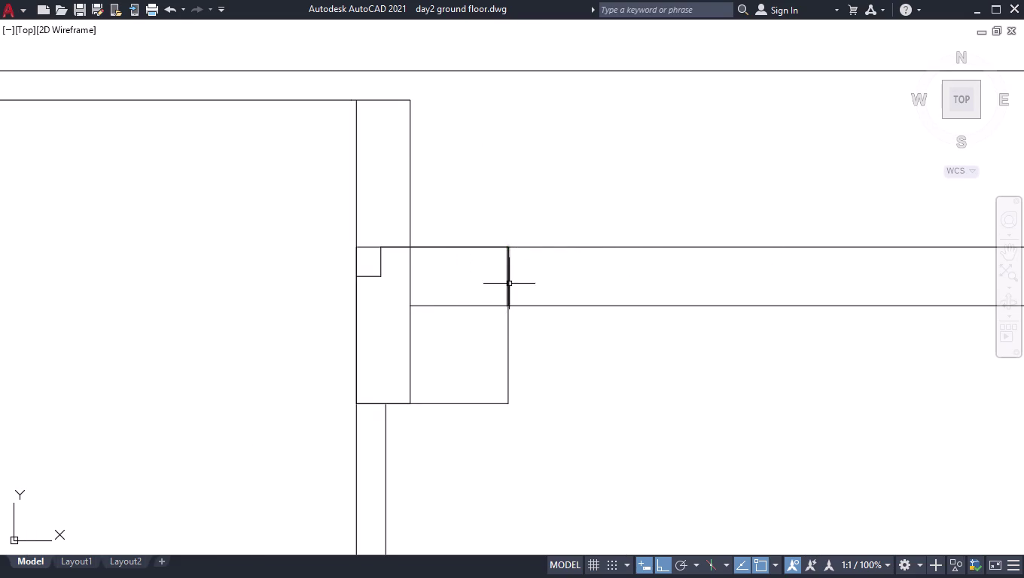
Move the dividing line 3'3" to the right by its midpoint grip.
click(509, 284)
click(506, 274)
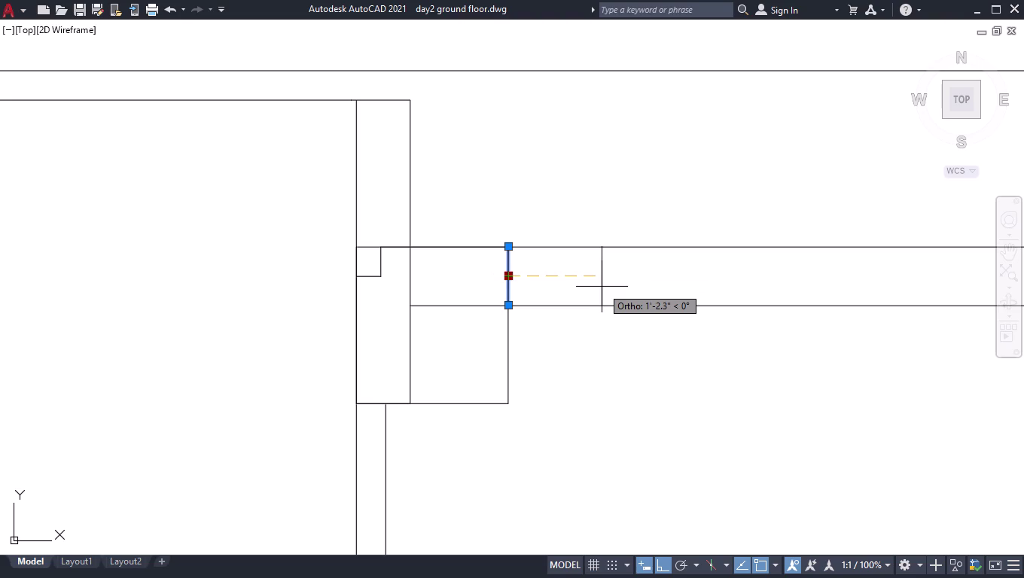
text(3'3)
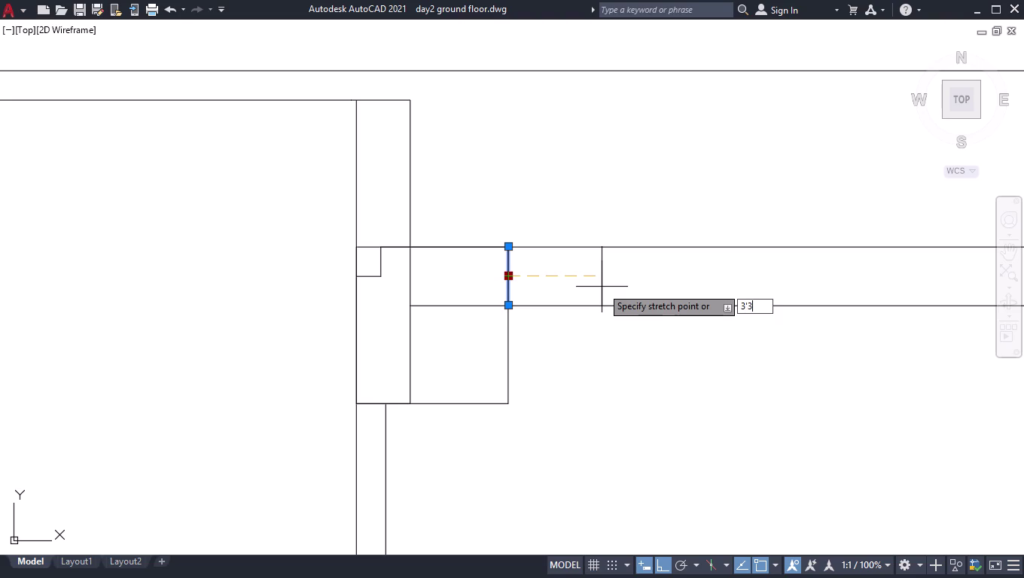
text(")
key(Return)
scroll(down, 3)
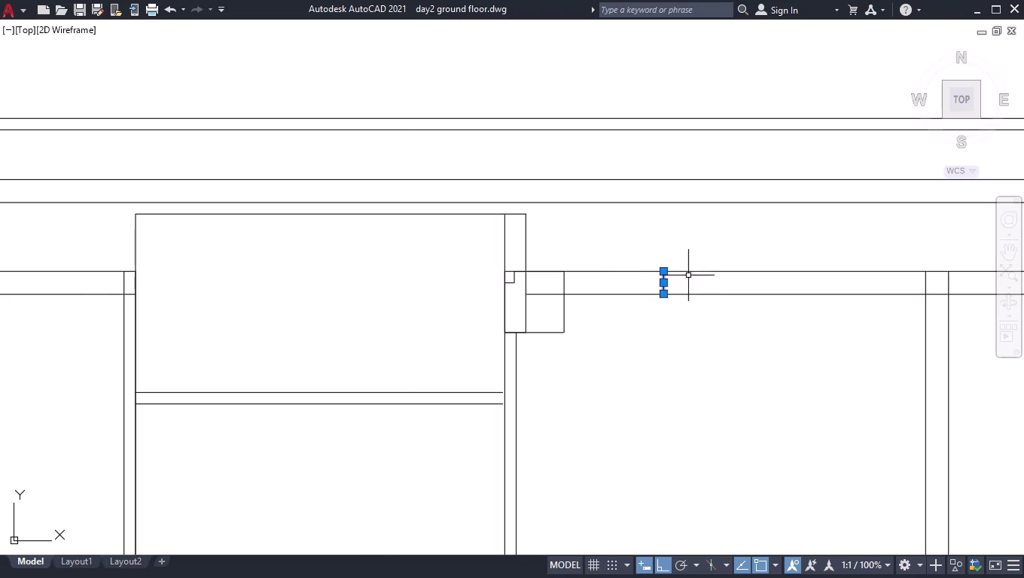
scroll(down, 3)
scroll(up, 3)
scroll(up, 3)
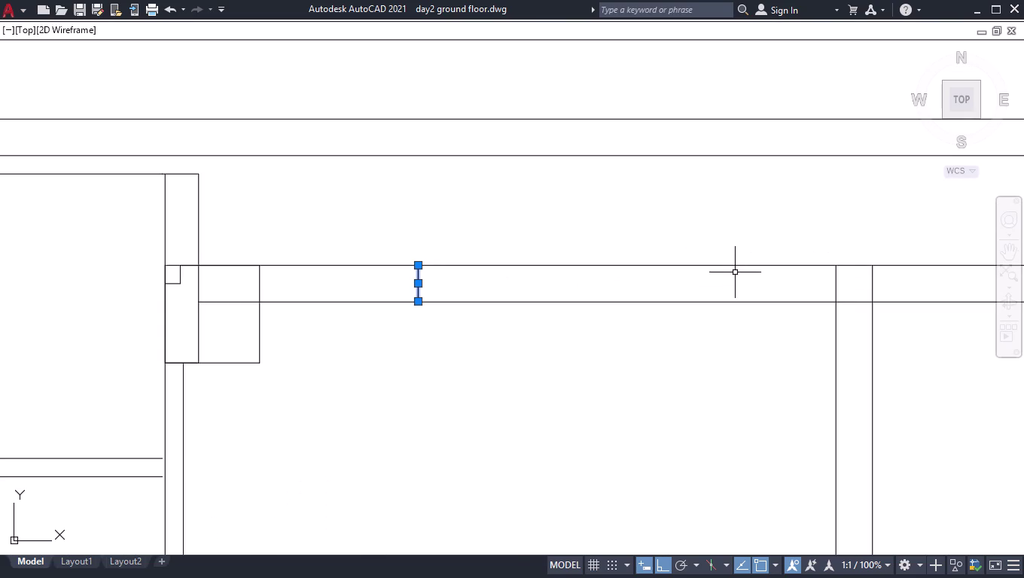
Offset the beam's dividing line 4' to the right to create a second divider.
text(off)
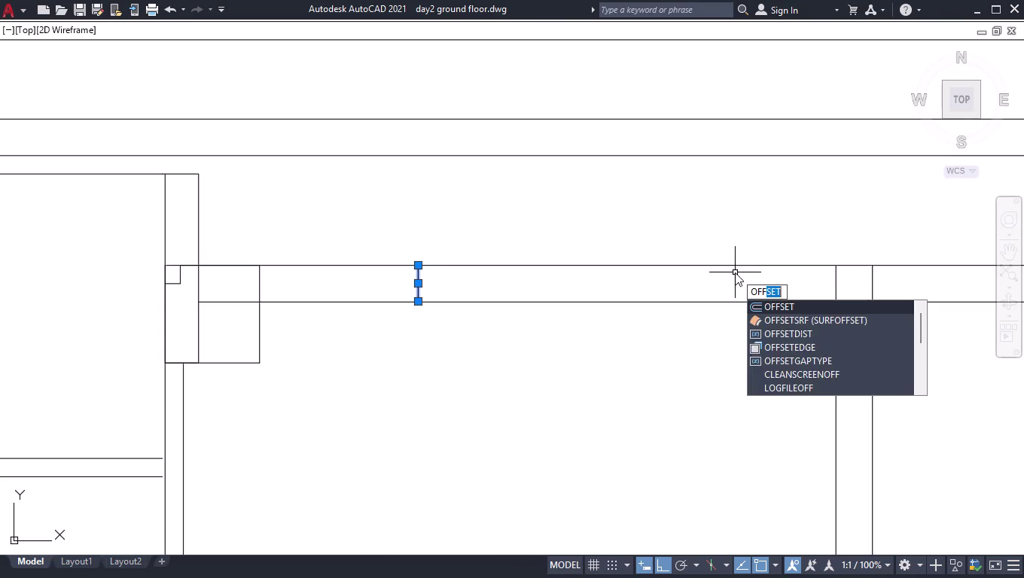
key(Return)
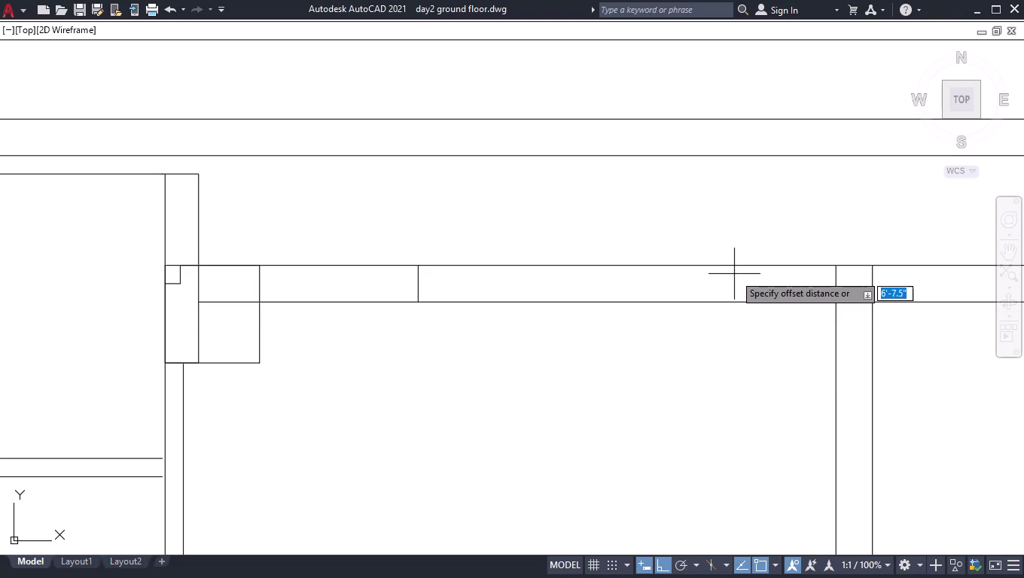
text(4')
key(Return)
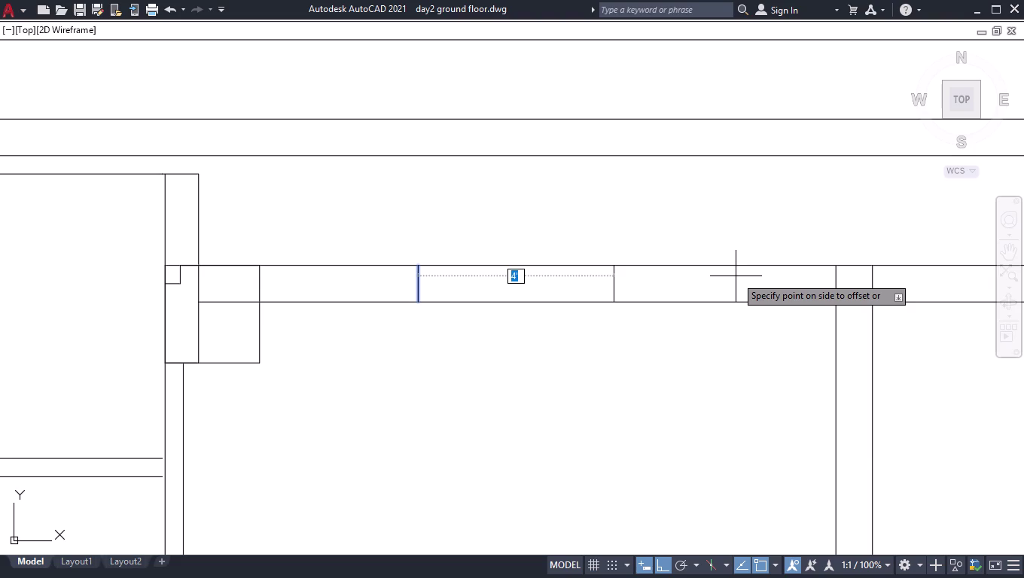
click(736, 277)
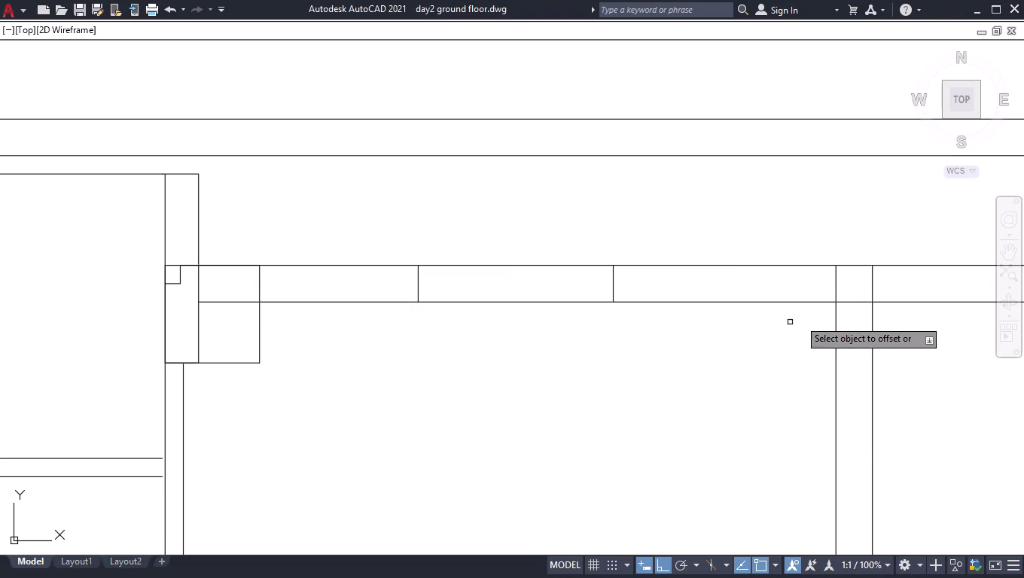
scroll(down, 3)
scroll(down, 3)
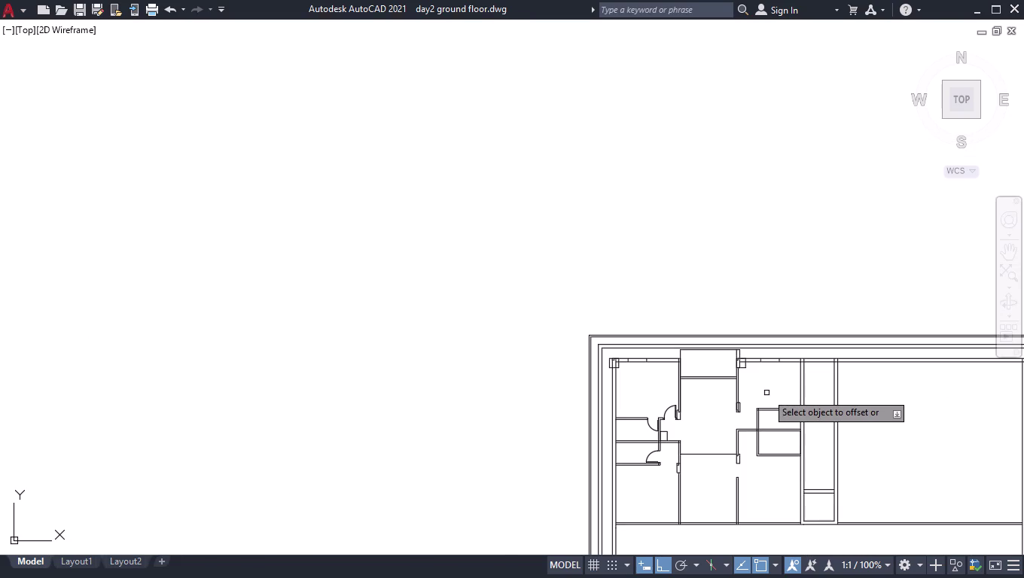
key(Return)
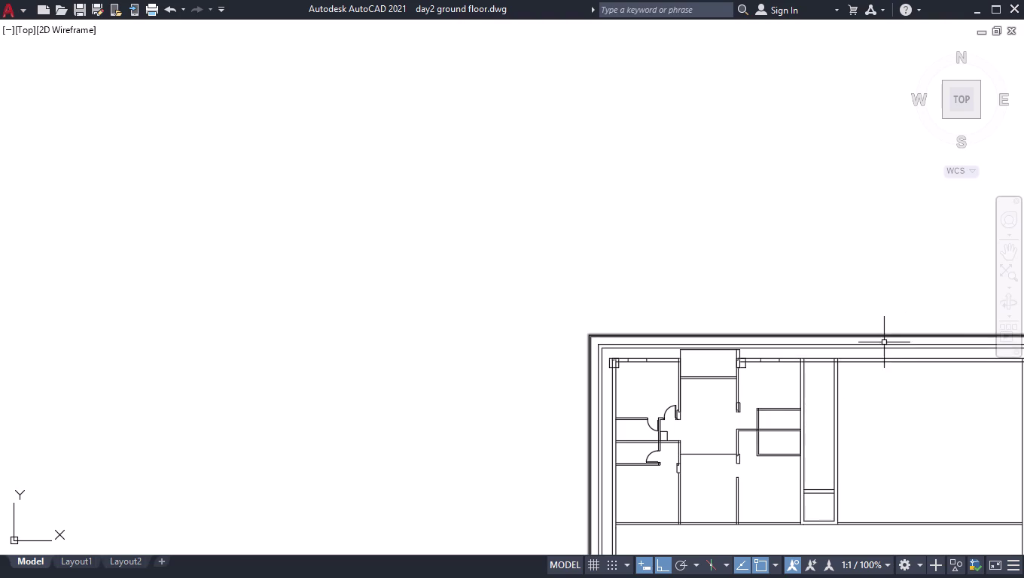
scroll(up, 3)
scroll(up, 3)
scroll(up, 3)
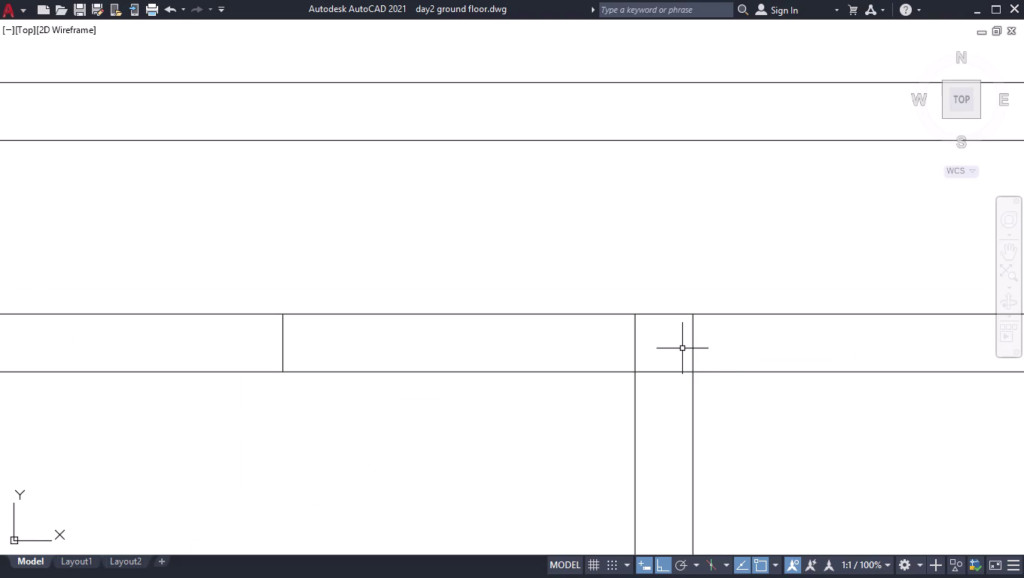
Draw a 2' by 2' square column outline at the wall's top-right corner on the beam.
key(l)
key(Return)
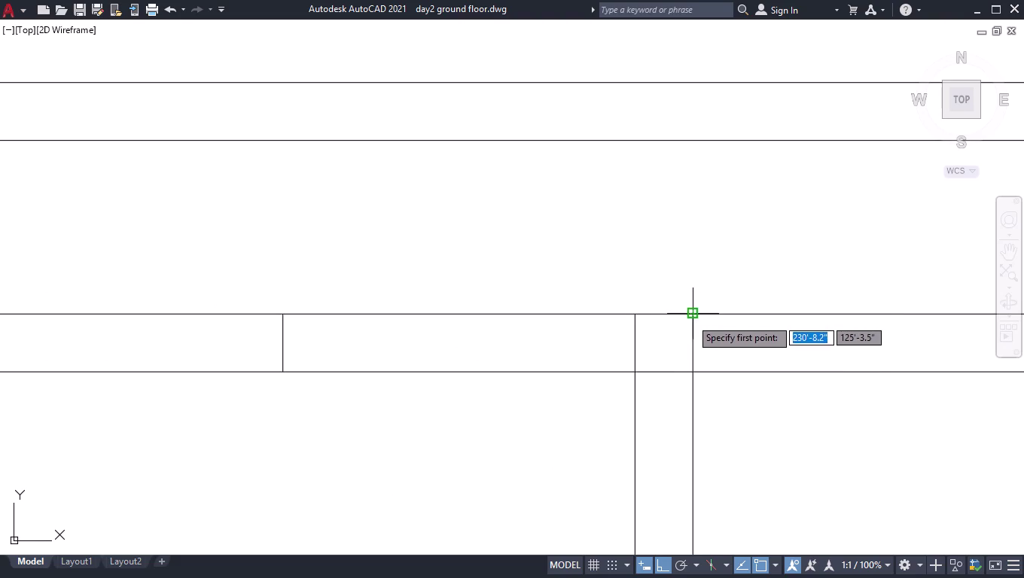
click(689, 311)
text(2)
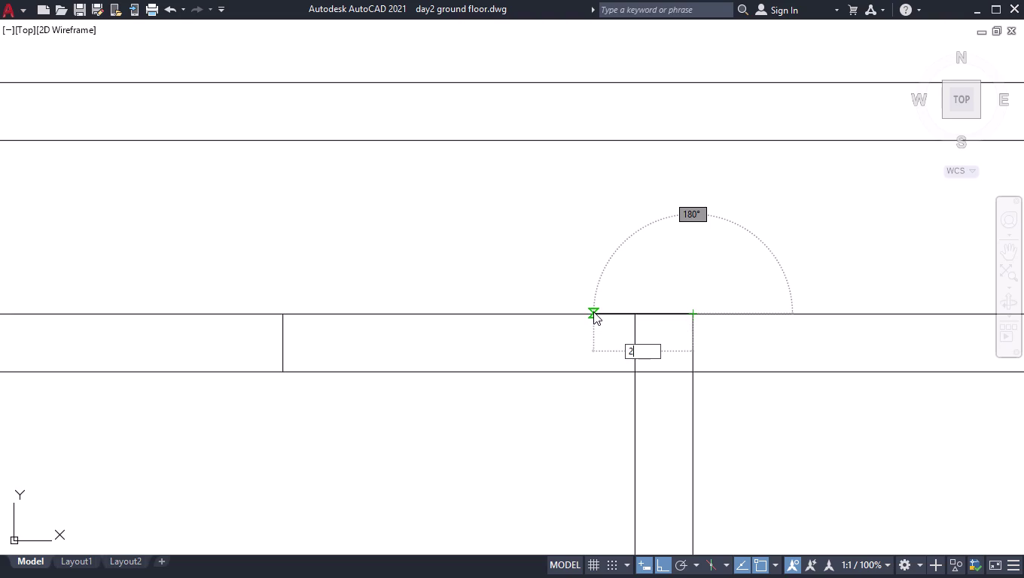
text(')
key(Return)
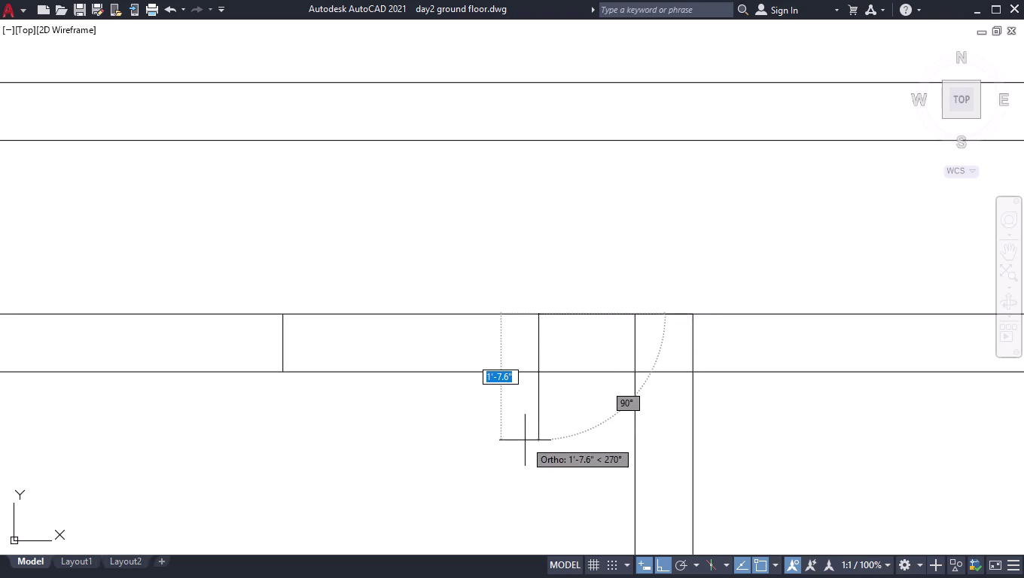
key(2)
key(apostrophe)
key(Return)
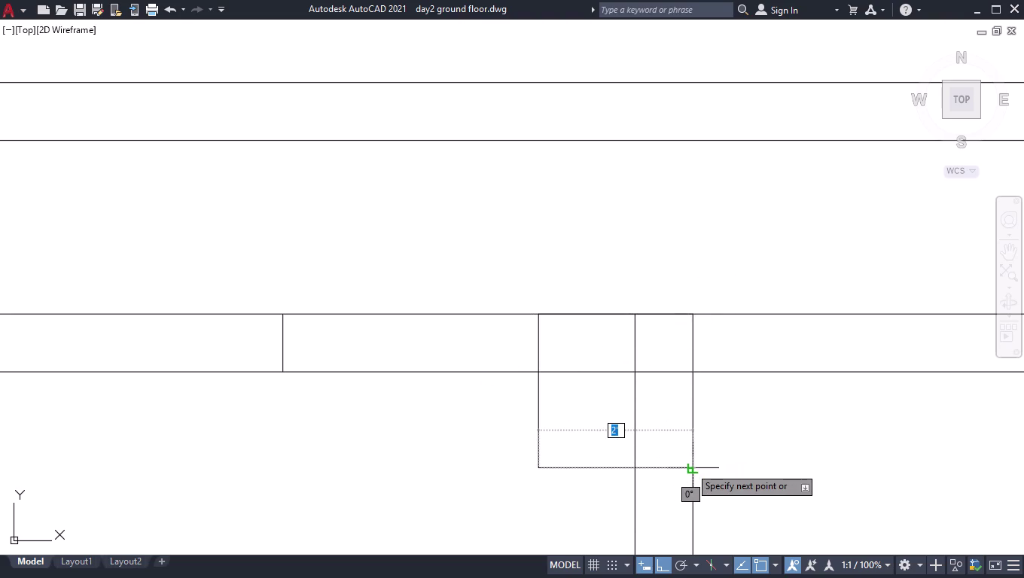
click(690, 467)
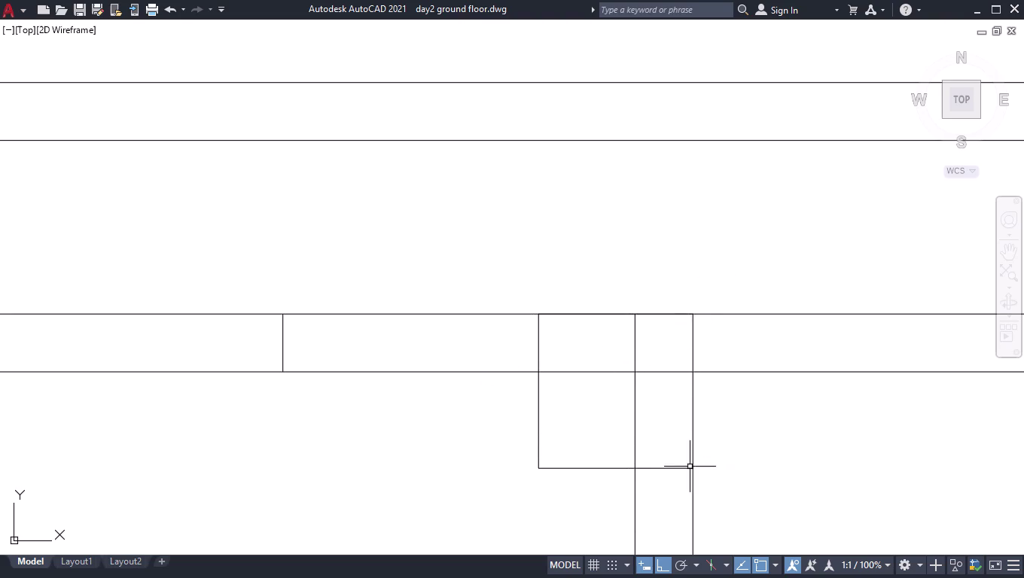